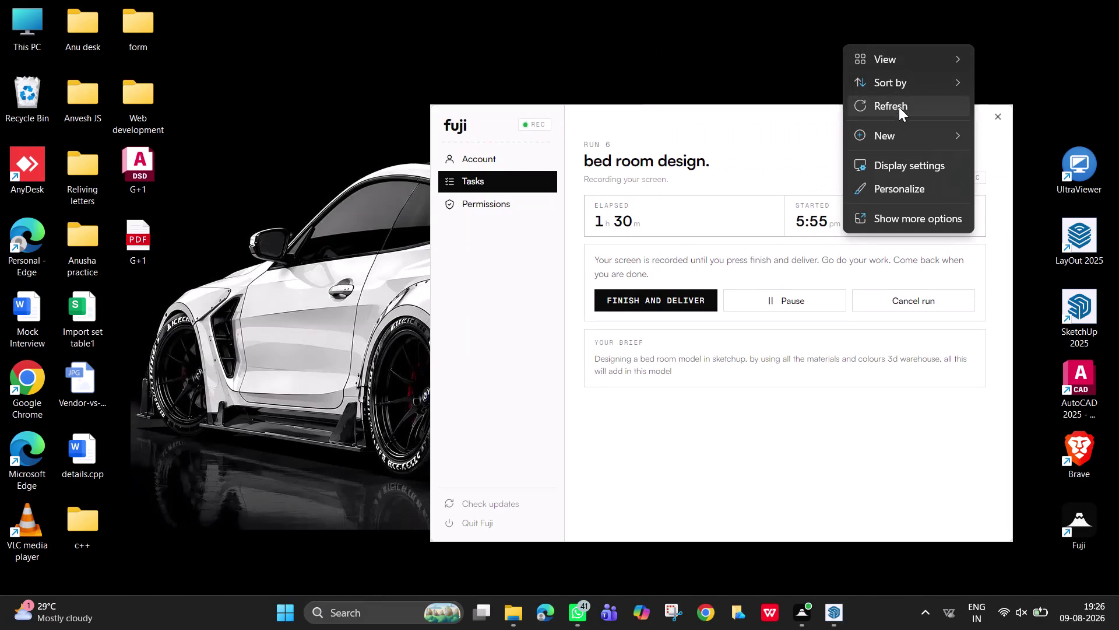
Refresh the desktop from its context menu.
click(899, 107)
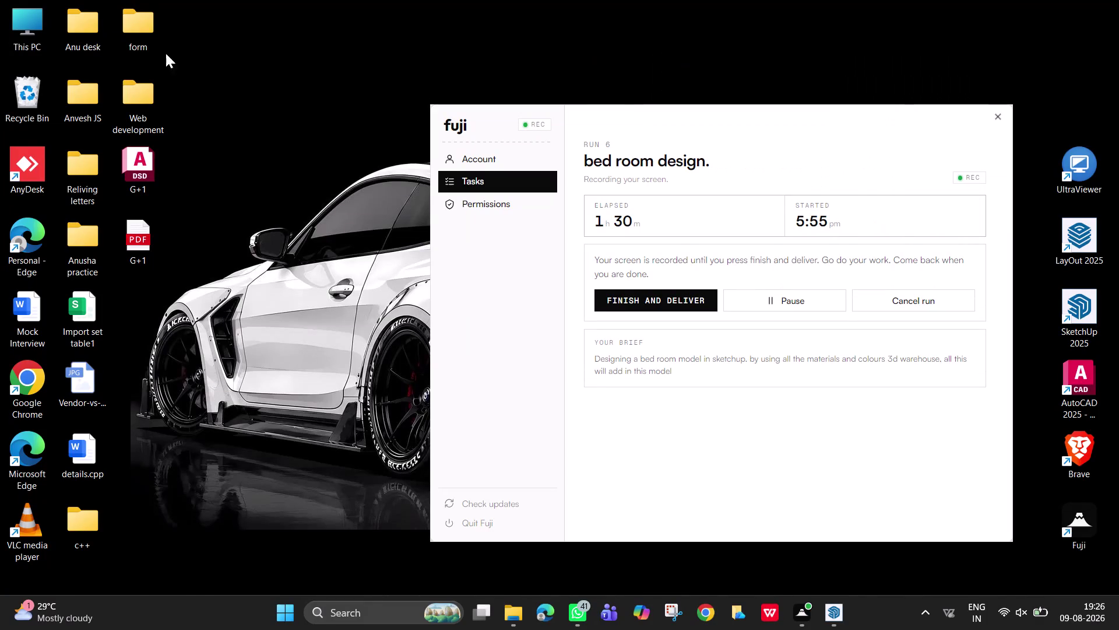
right_click(242, 57)
right_click(279, 113)
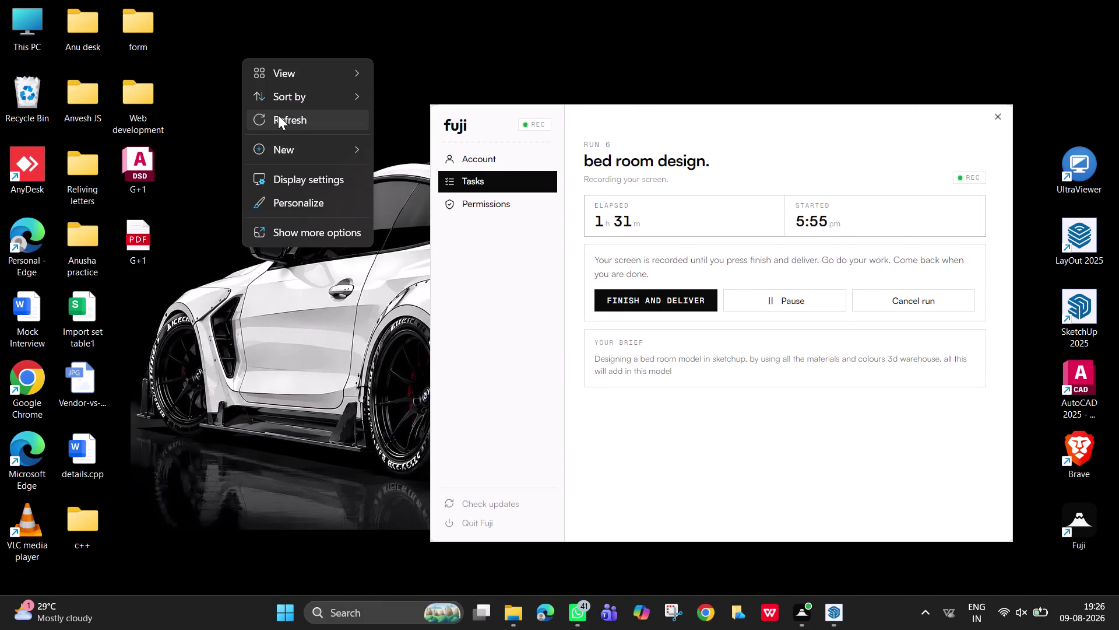
click(278, 115)
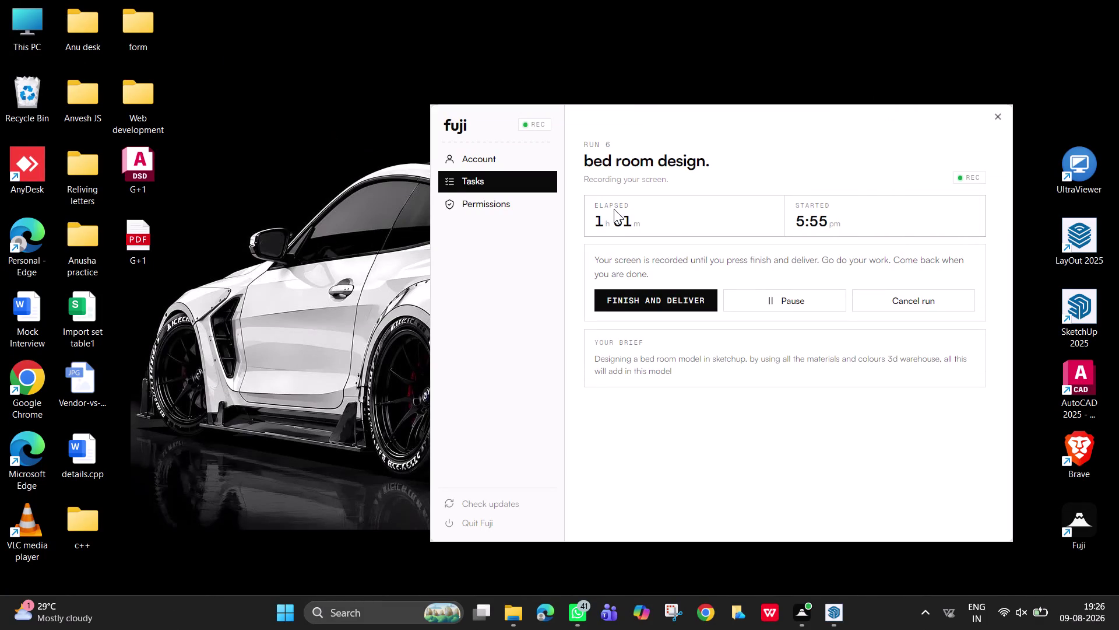
Browse from This PC through Downloads and Documents into the sketchup folder.
double_click(25, 37)
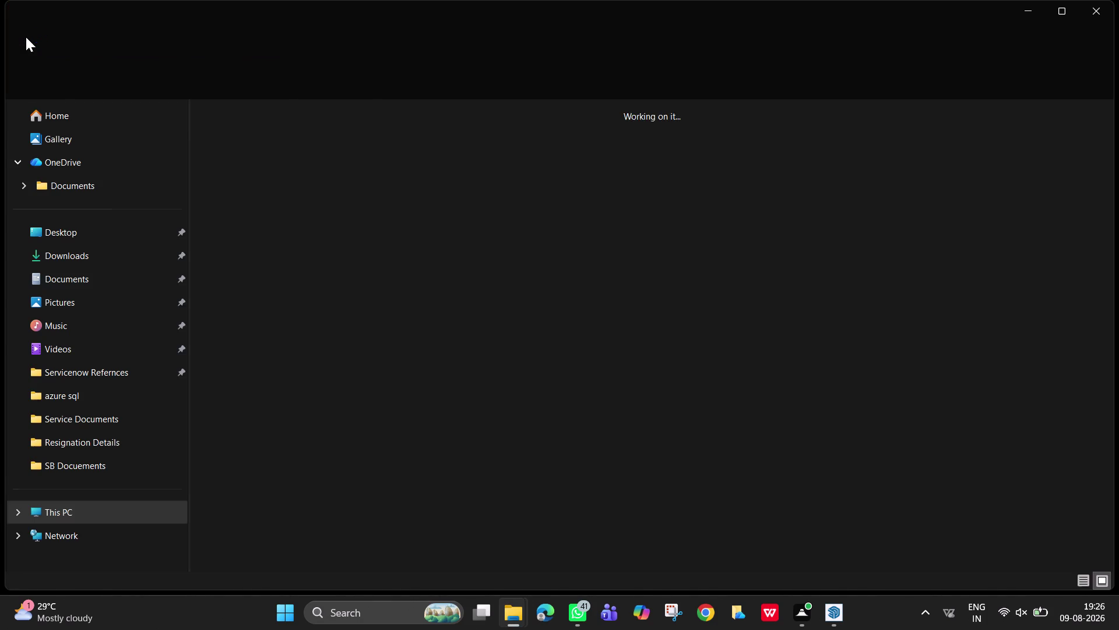
click(131, 256)
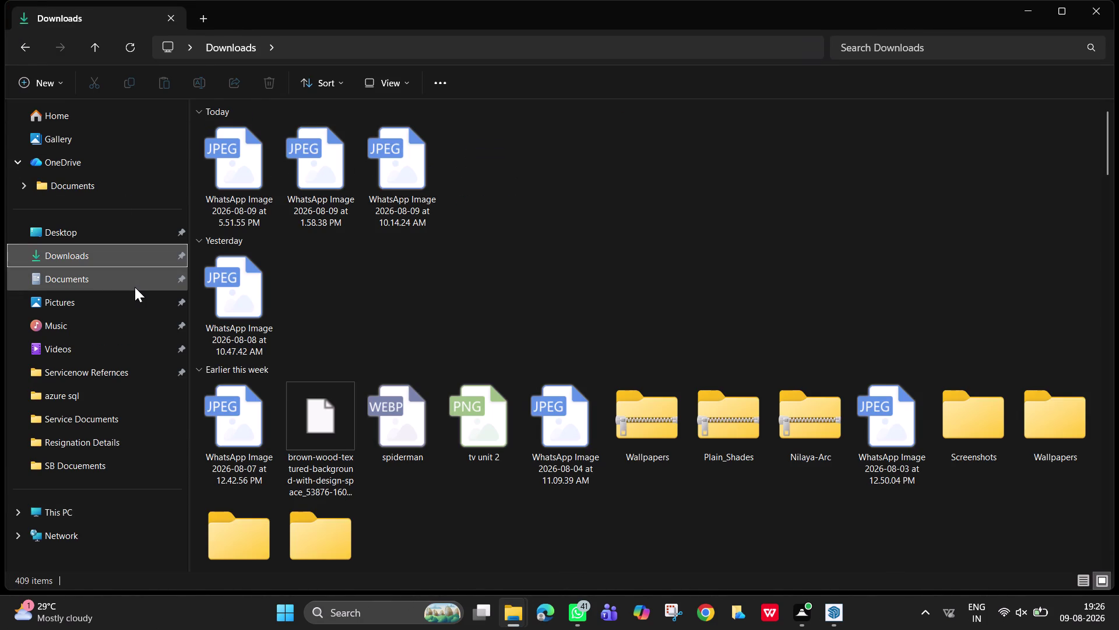
click(134, 286)
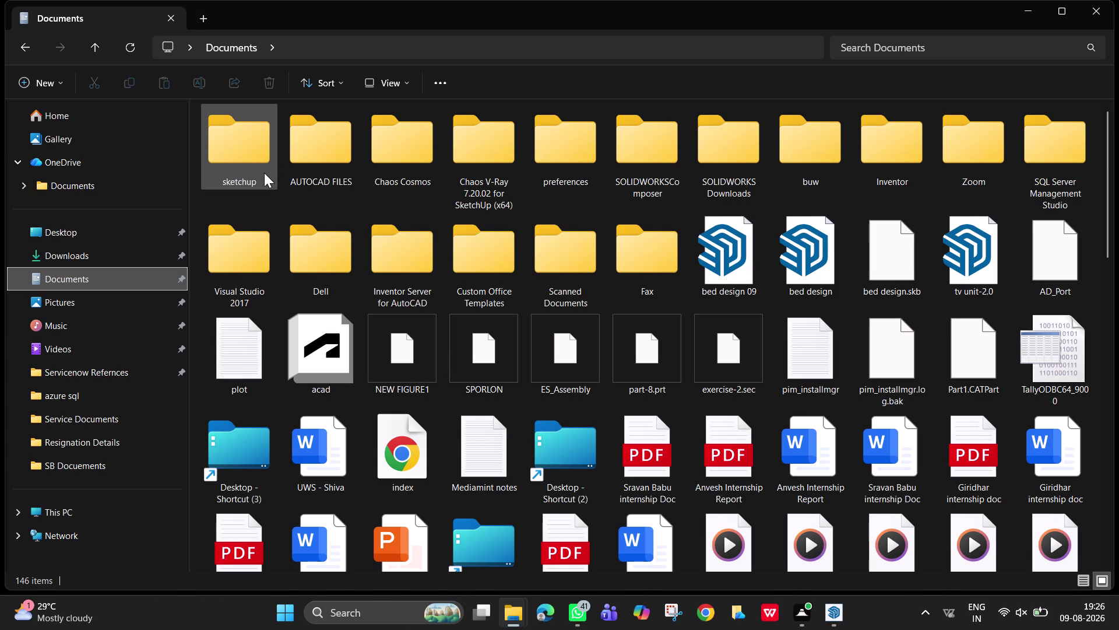
double_click(265, 173)
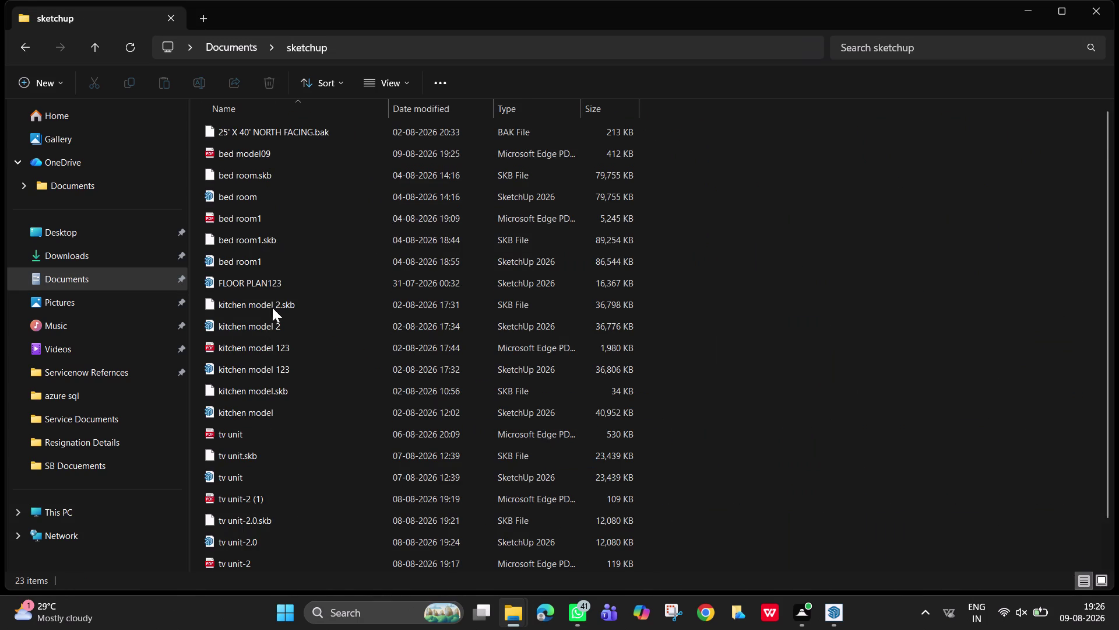
scroll(down, 3)
scroll(up, 3)
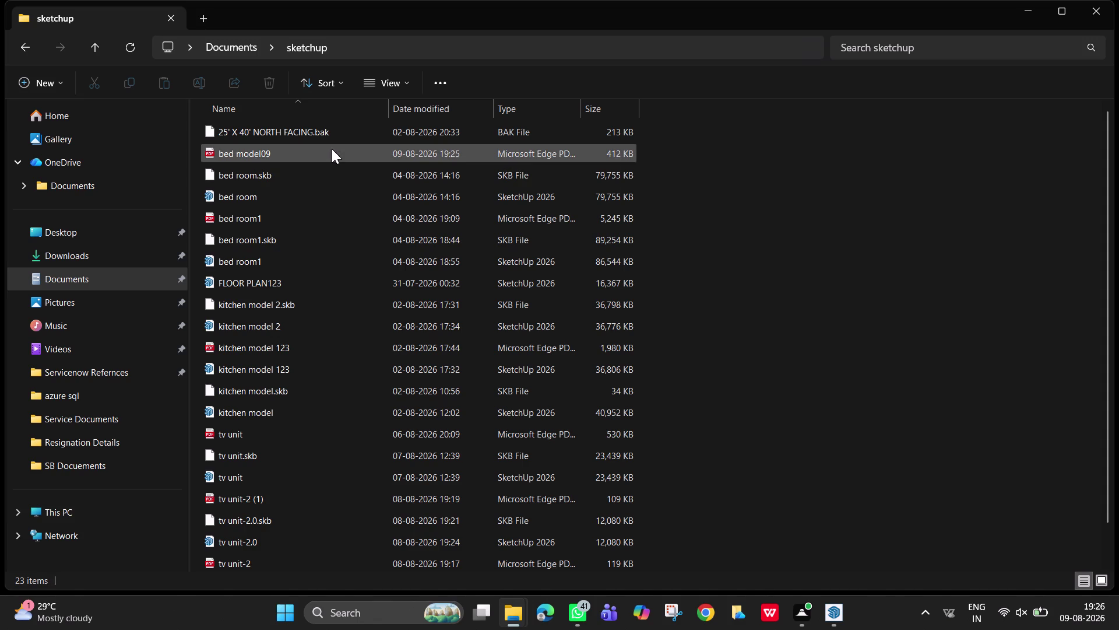
scroll(down, 3)
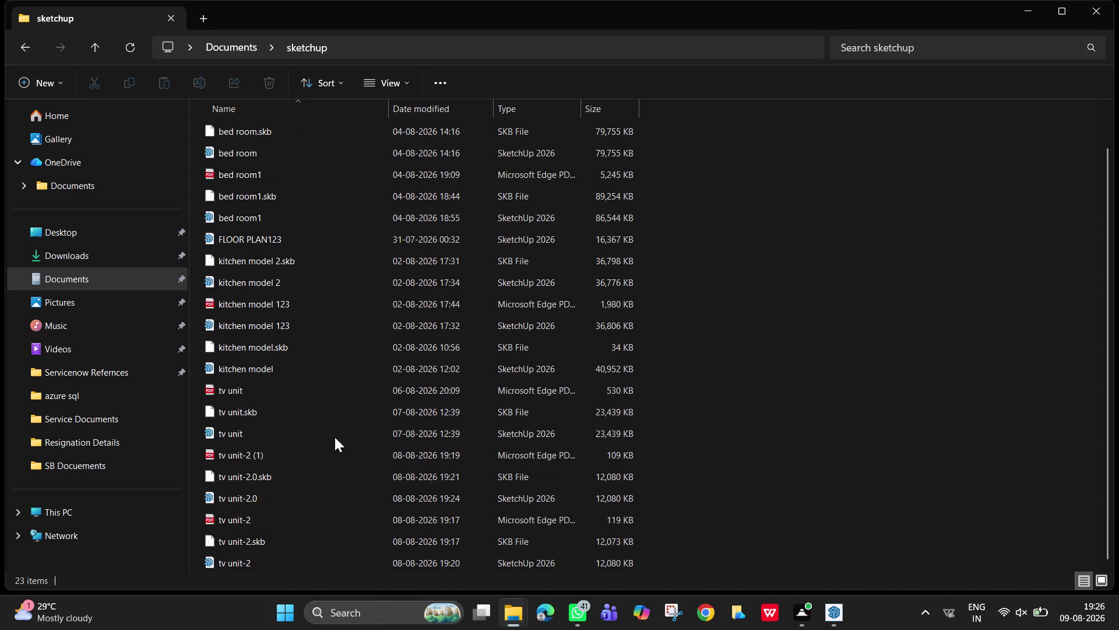
scroll(up, 3)
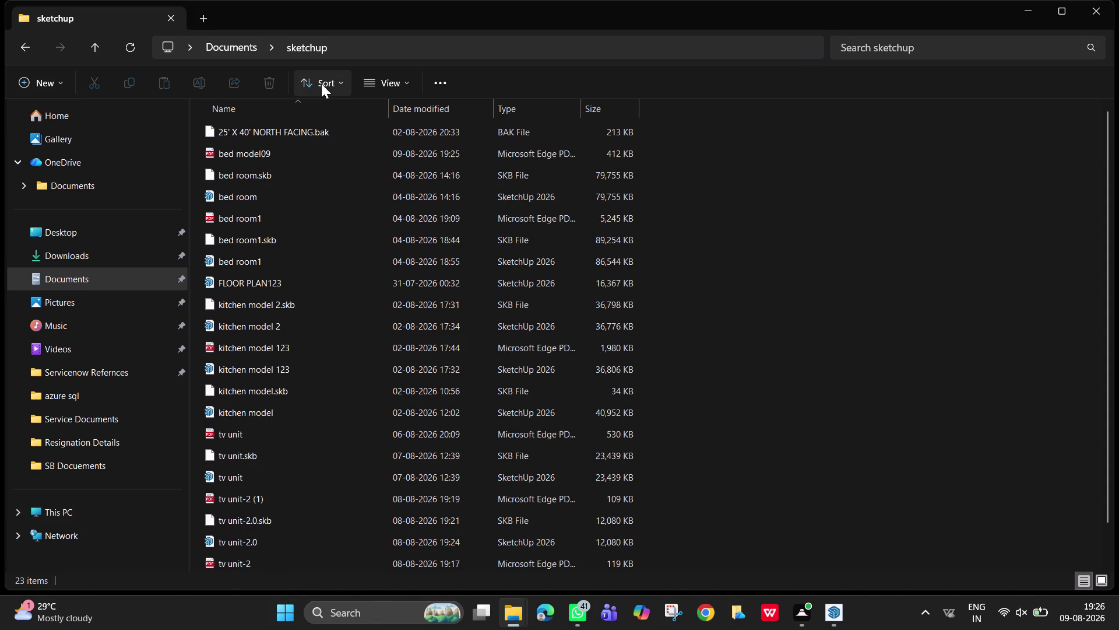
Sort the sketchup folder by date modified, then go back to Documents.
click(321, 83)
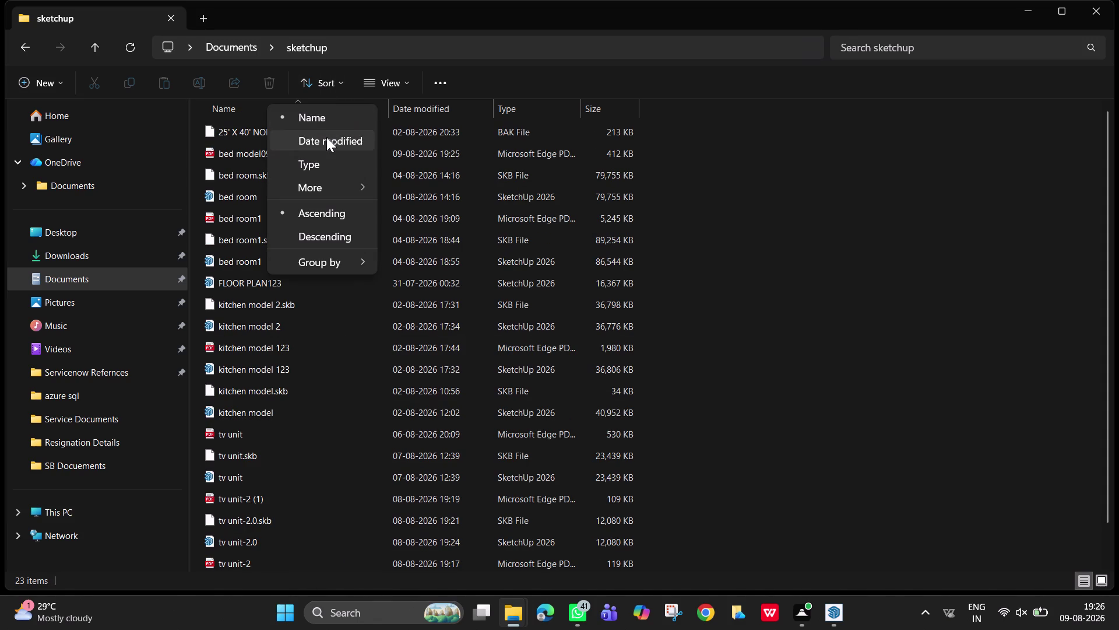
click(327, 137)
scroll(up, 3)
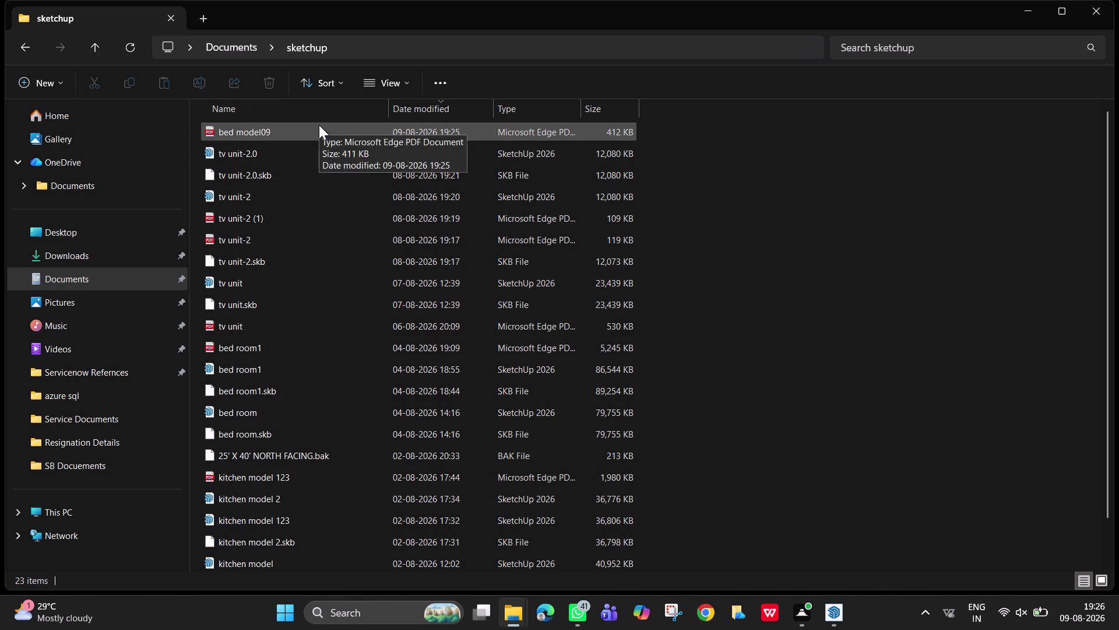
click(32, 44)
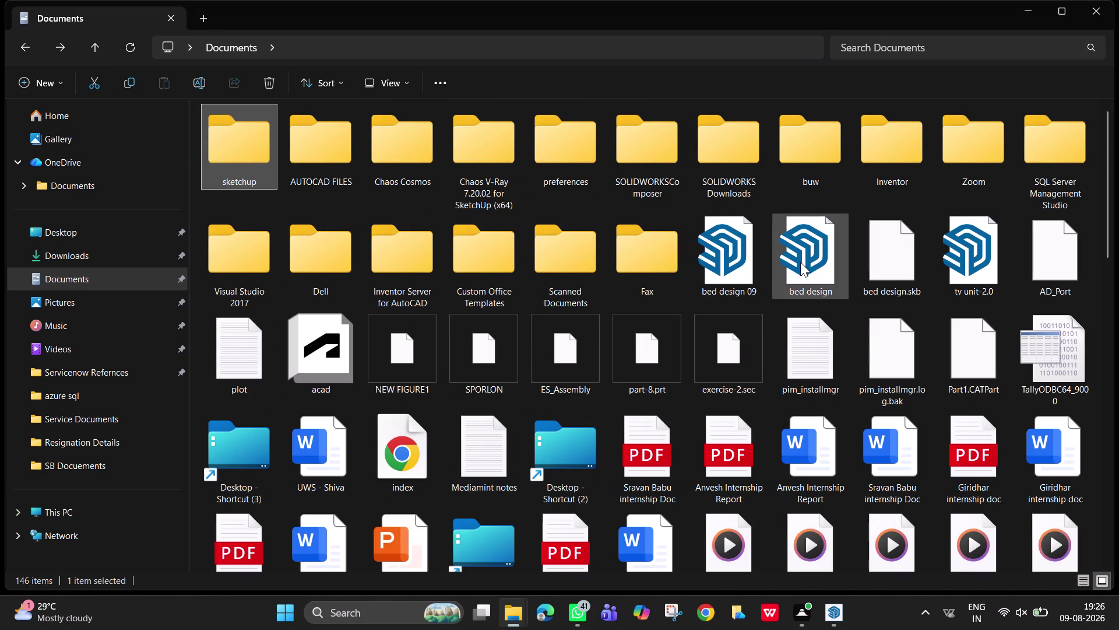
Select bed design 09 and bed design in the Documents folder.
click(754, 261)
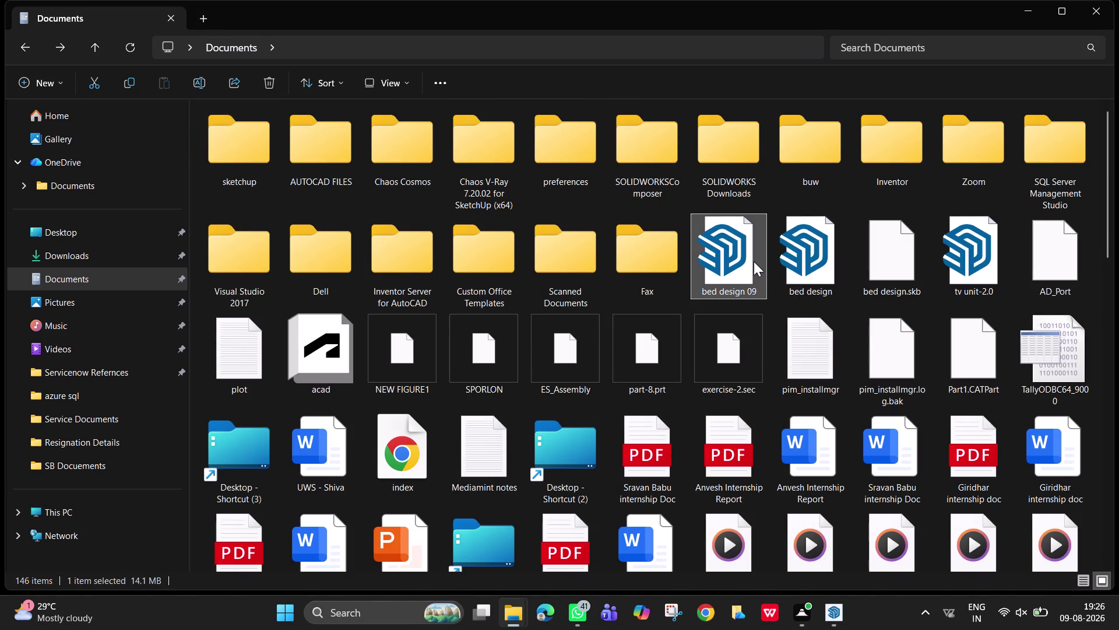
click(809, 268)
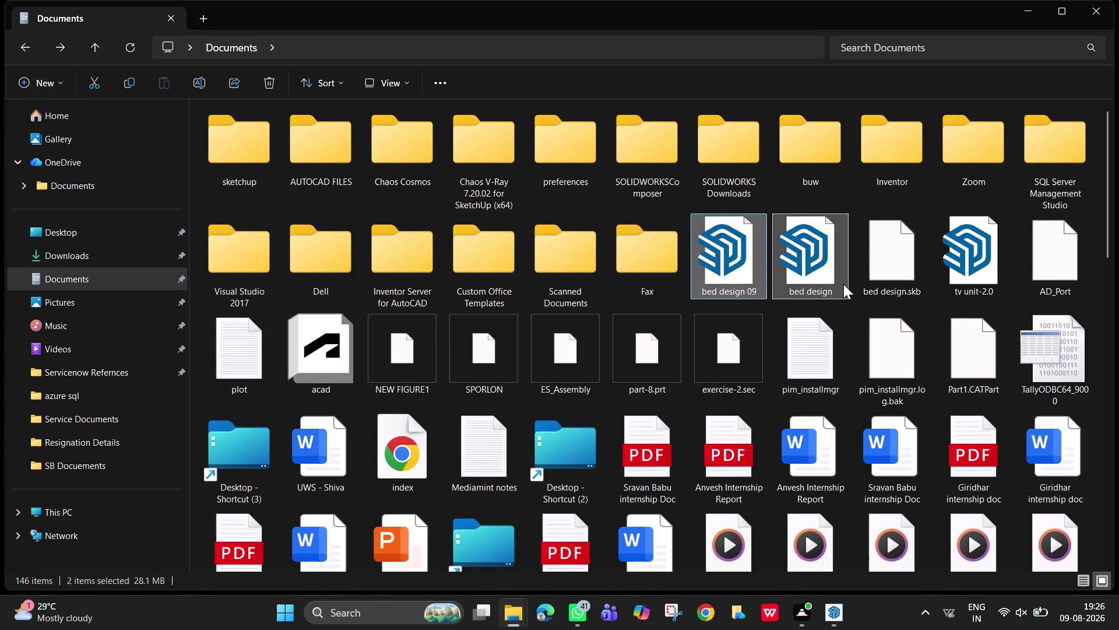
right_click(803, 256)
click(875, 268)
click(891, 271)
click(786, 22)
double_click(796, 15)
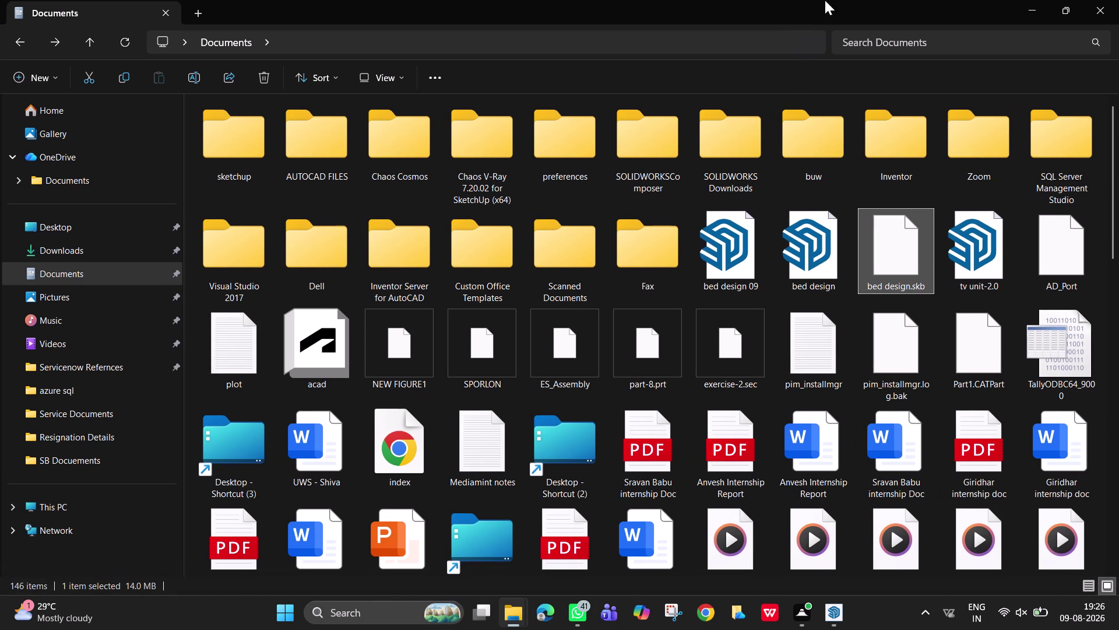
Select bed design.skb, bed design 09 and bed design together.
click(821, 233)
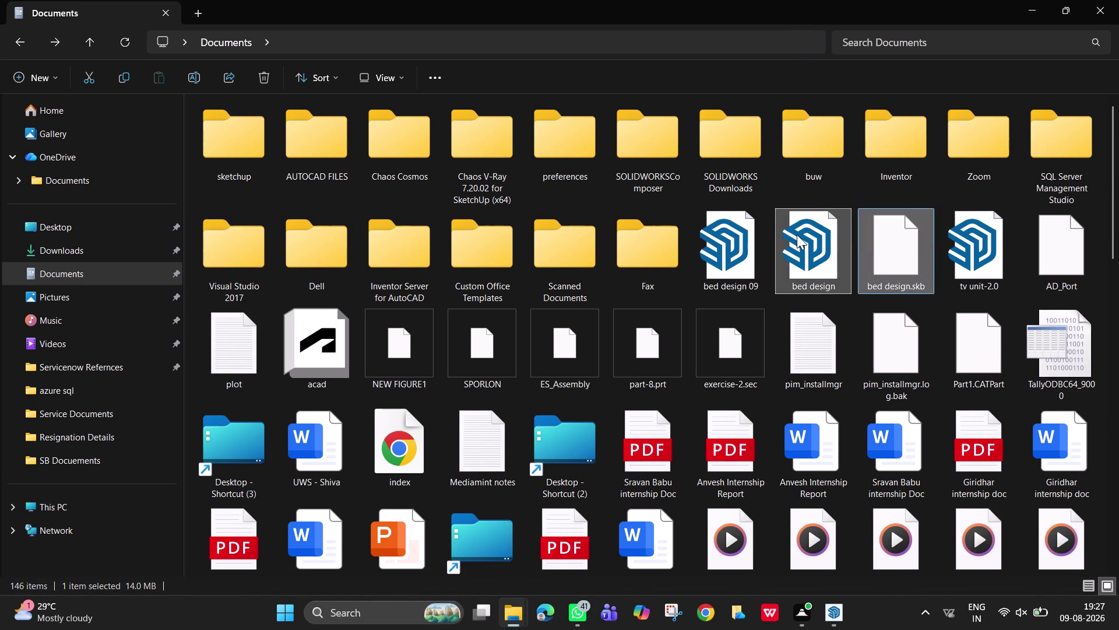
key(Escape)
click(775, 23)
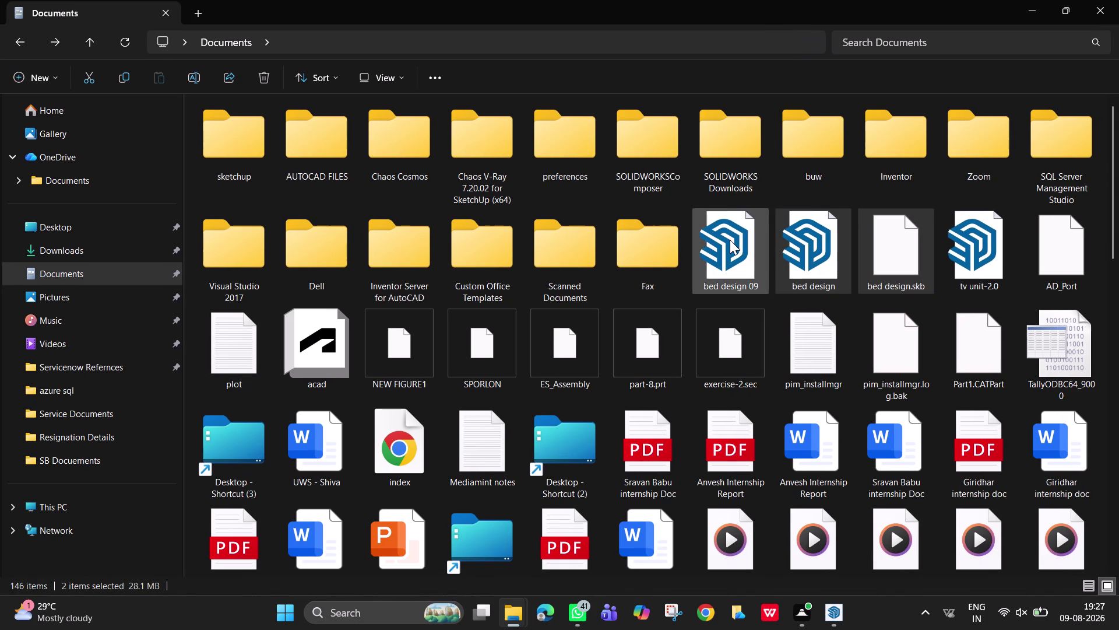
click(729, 240)
click(823, 252)
click(880, 255)
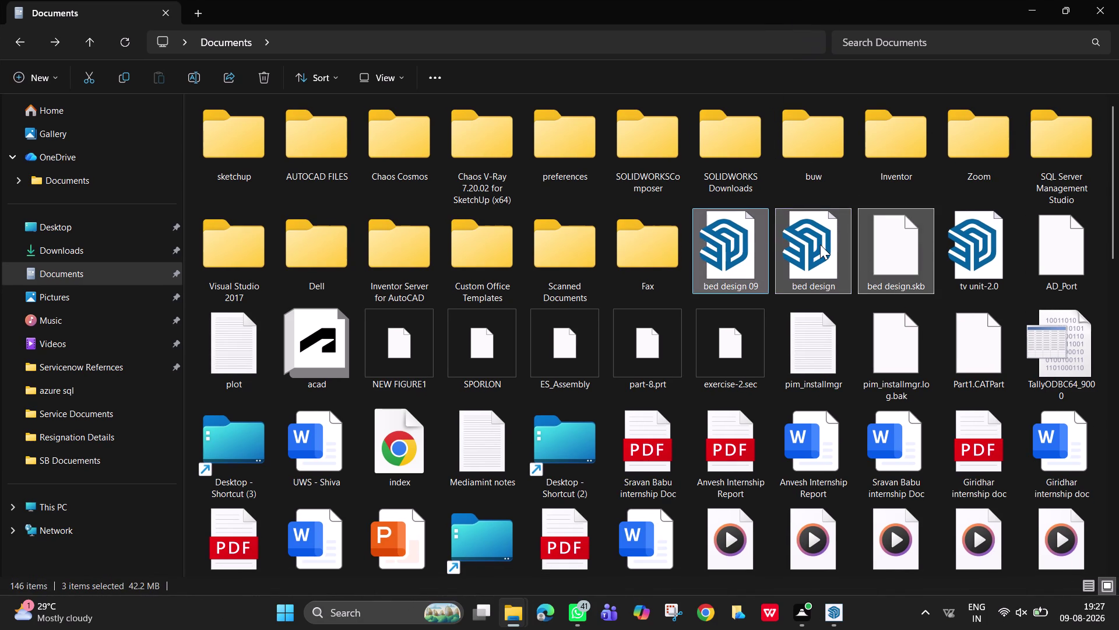
Copy the three bed files into the sketchup folder, skipping the in-use bed design 09.
right_click(820, 244)
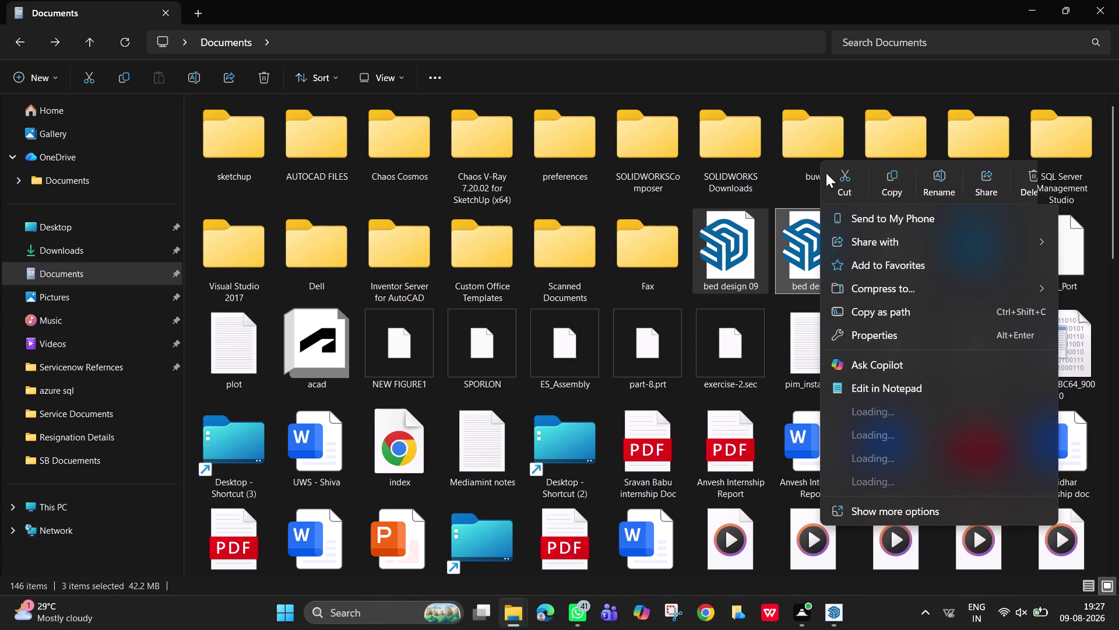
click(837, 179)
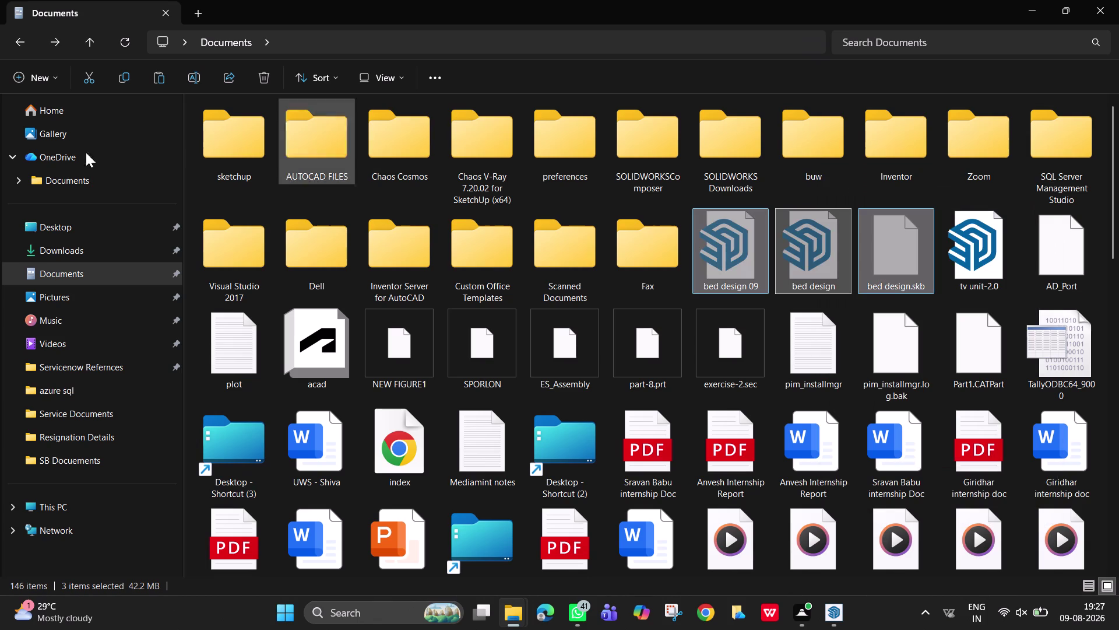
double_click(239, 156)
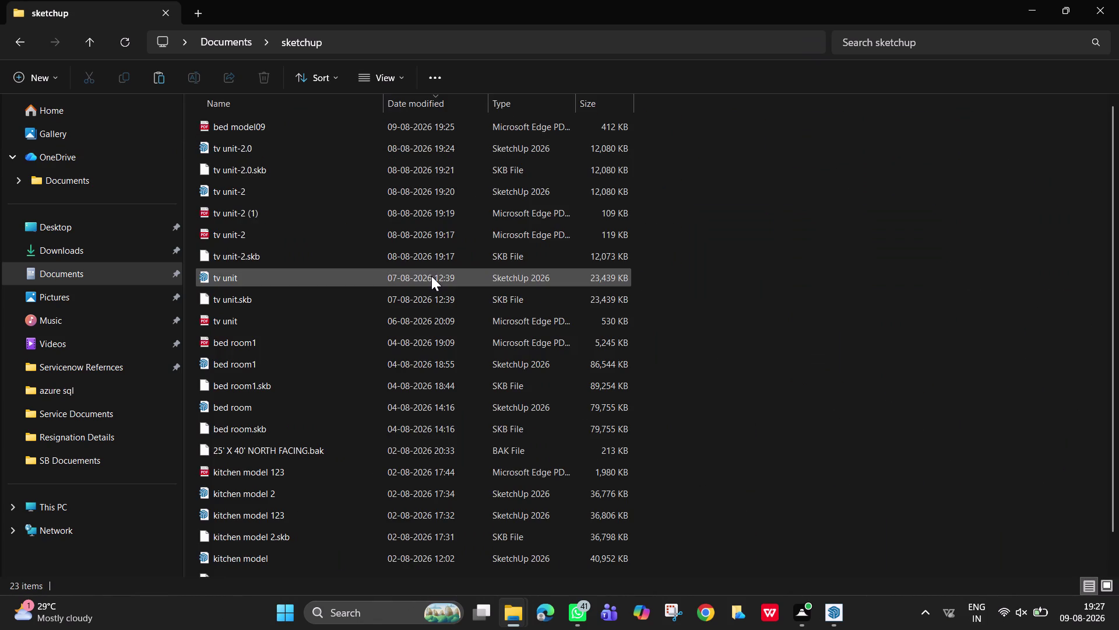
key(ctrl+v)
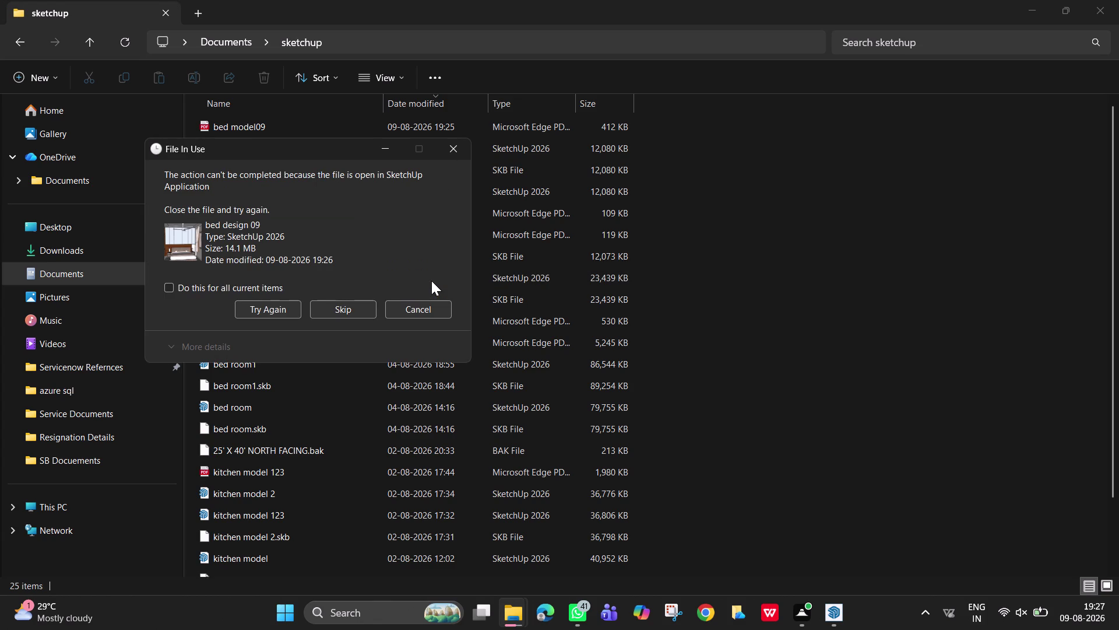
click(361, 309)
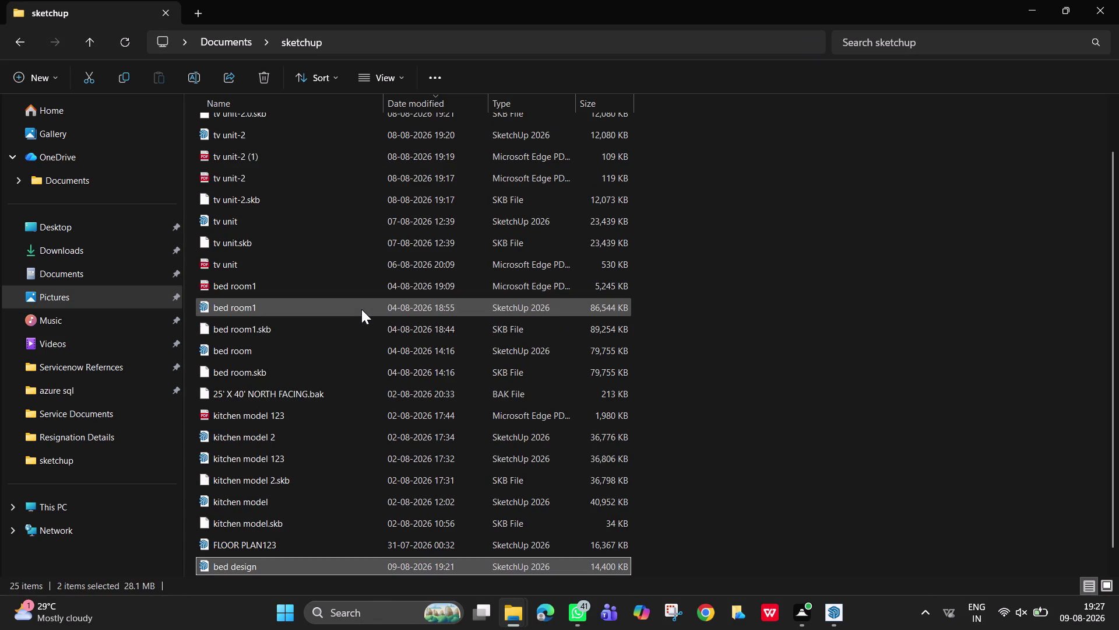
key(Escape)
Sort the sketchup folder's files ascending, oldest first, and scroll the list.
click(883, 270)
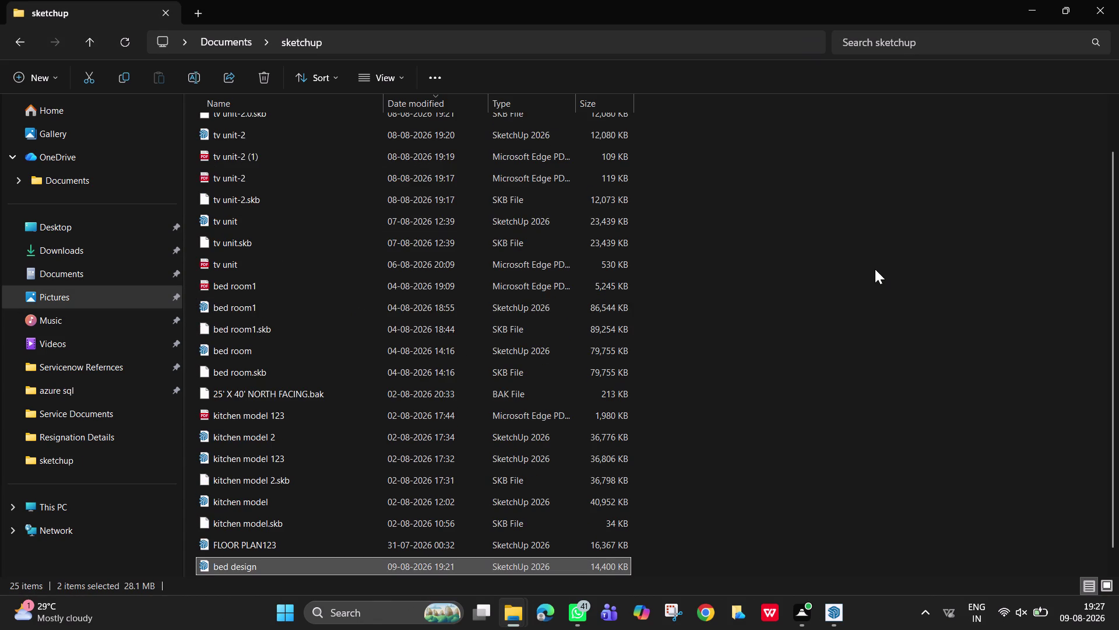
click(323, 83)
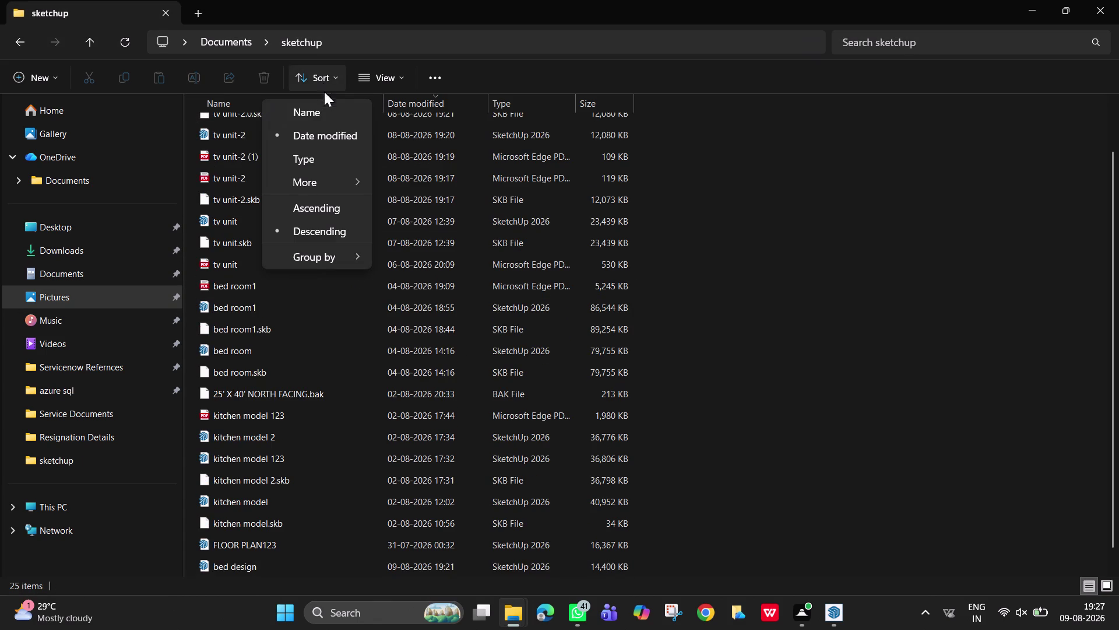
click(330, 135)
scroll(up, 3)
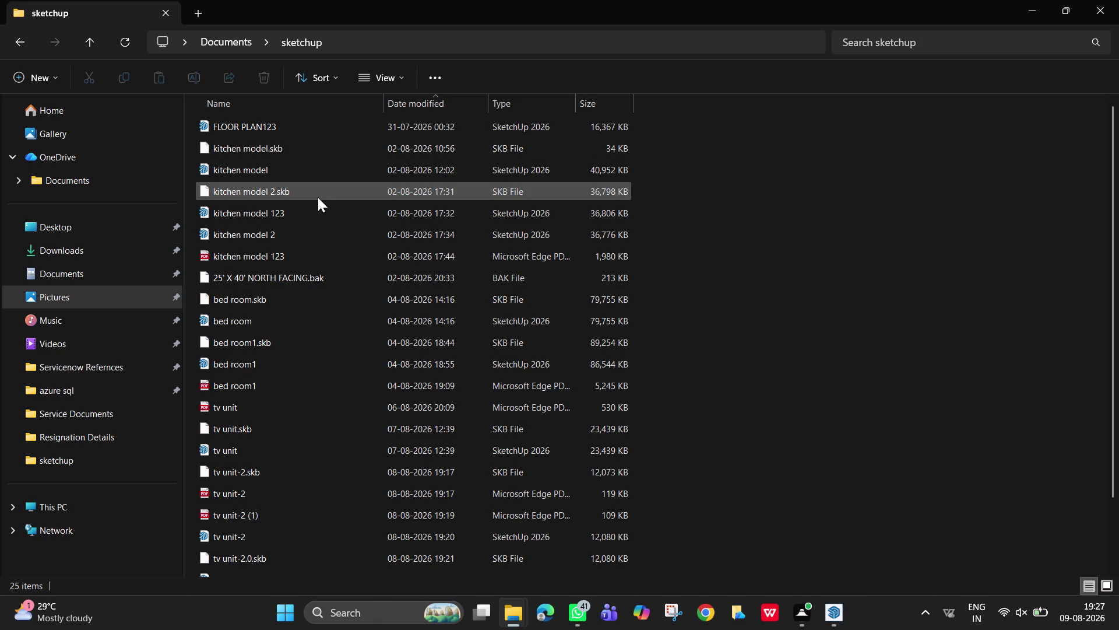
scroll(up, 3)
scroll(down, 3)
scroll(down, 3)
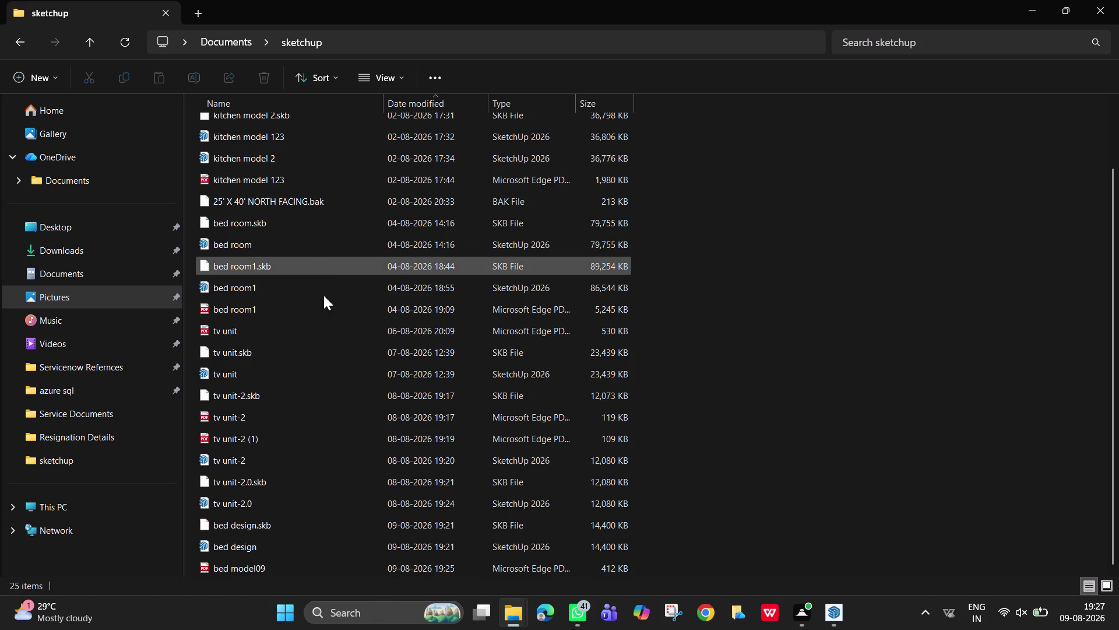
scroll(down, 3)
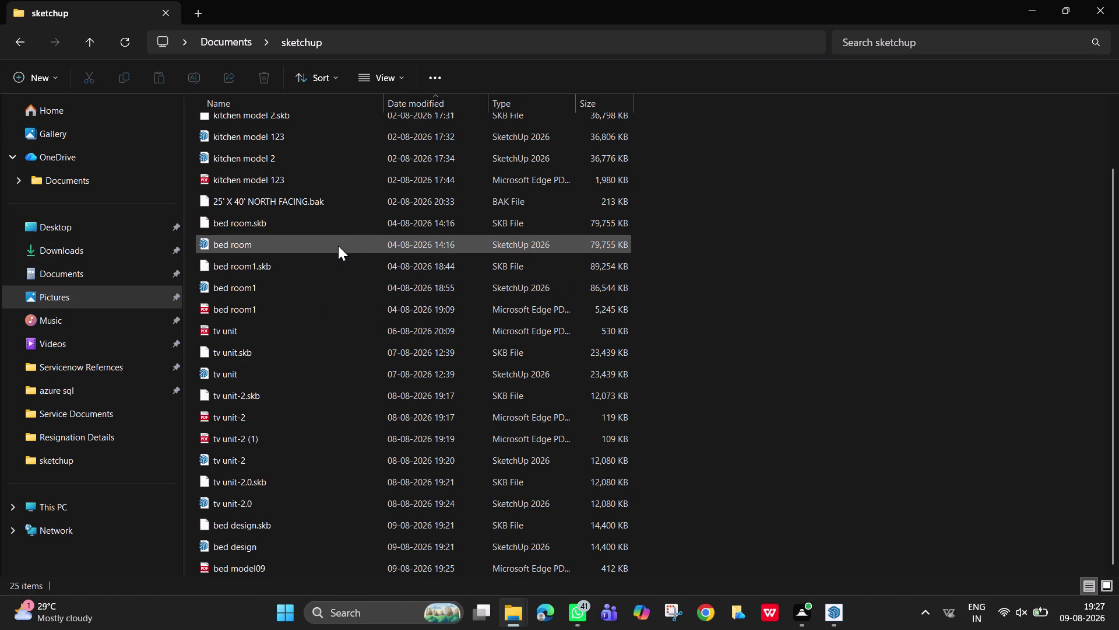
Scroll to the end of the 25 items and open bed design.
scroll(up, 3)
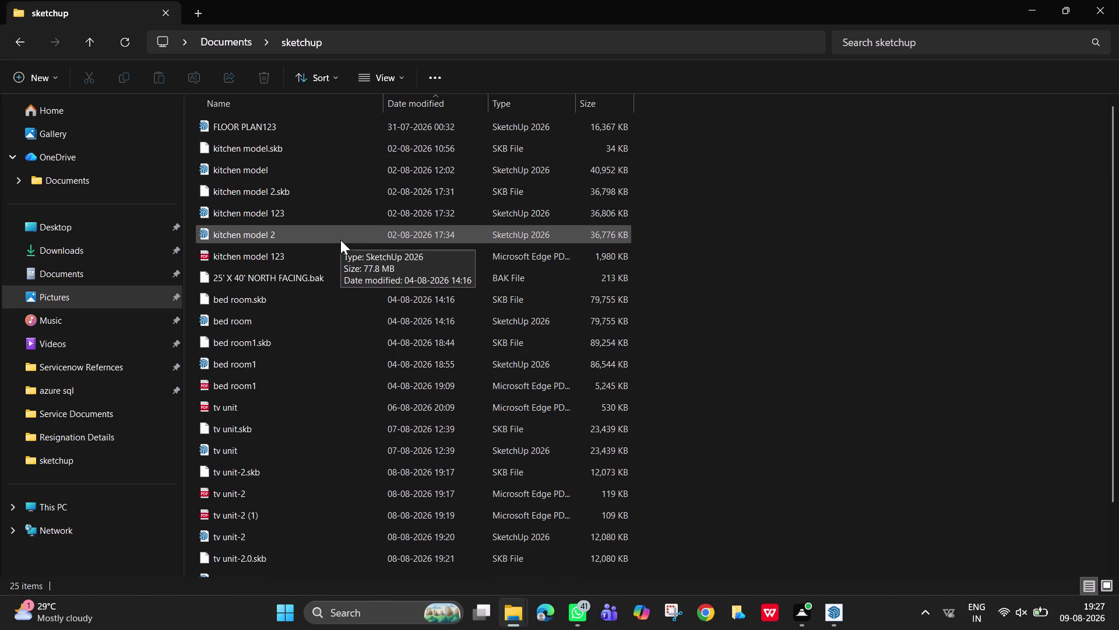
scroll(up, 3)
scroll(down, 3)
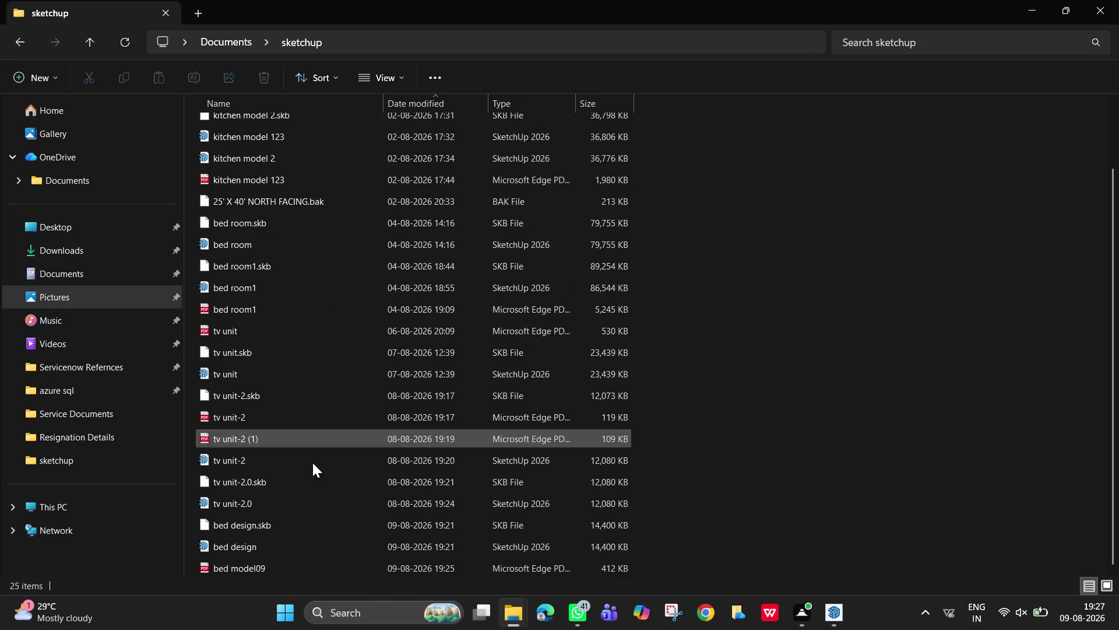
scroll(down, 3)
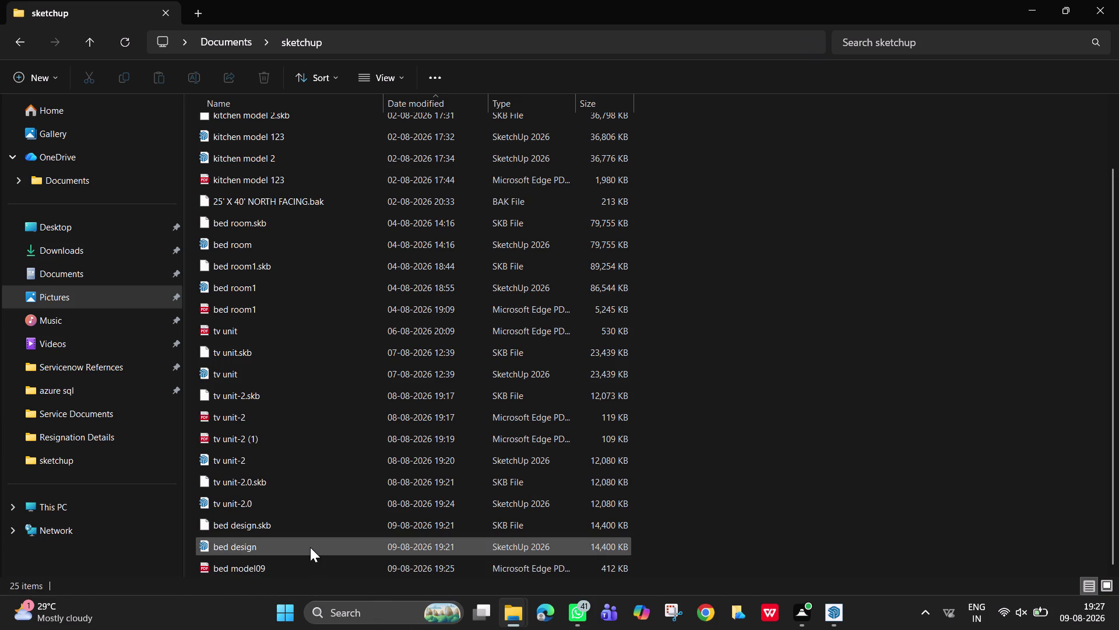
double_click(310, 547)
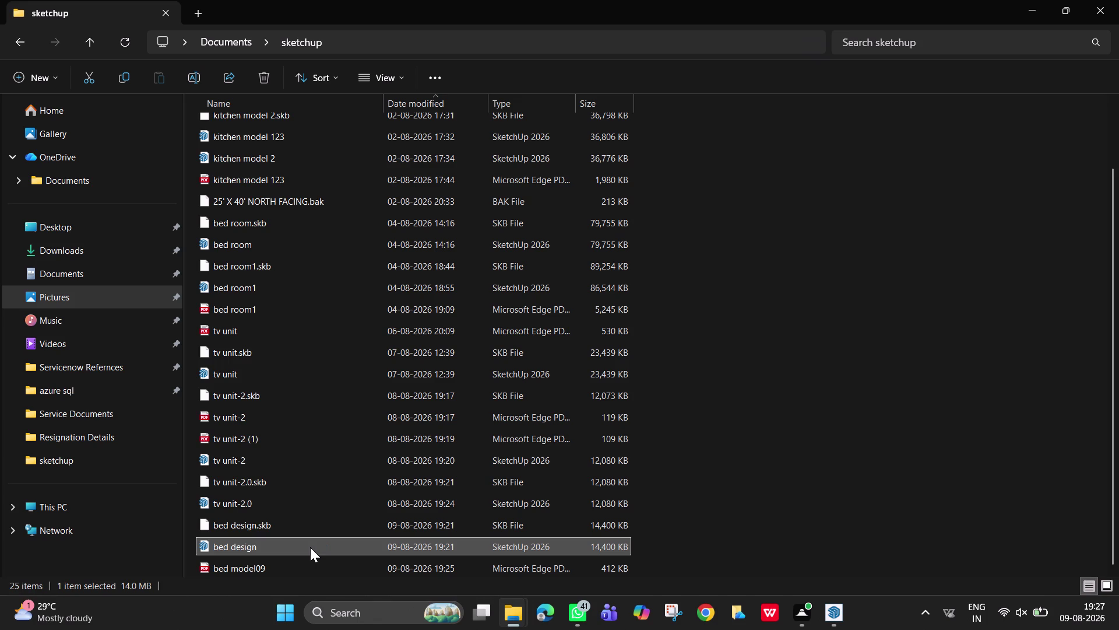
Launch bed design, dismiss the SketchUp welcome window, and preview the running SketchUp windows.
double_click(310, 547)
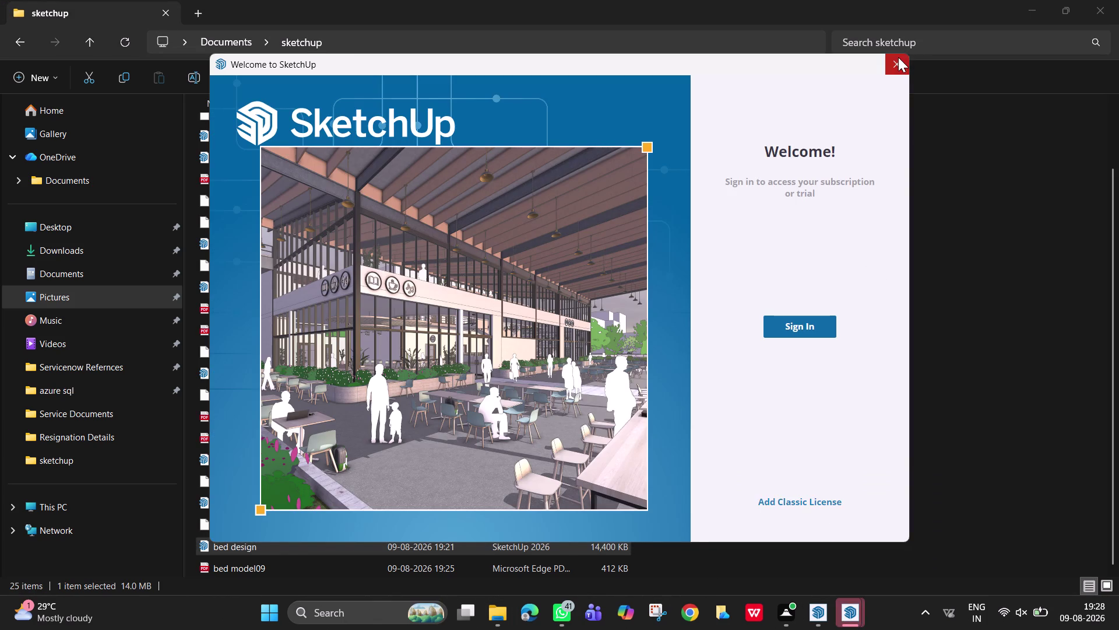
click(899, 57)
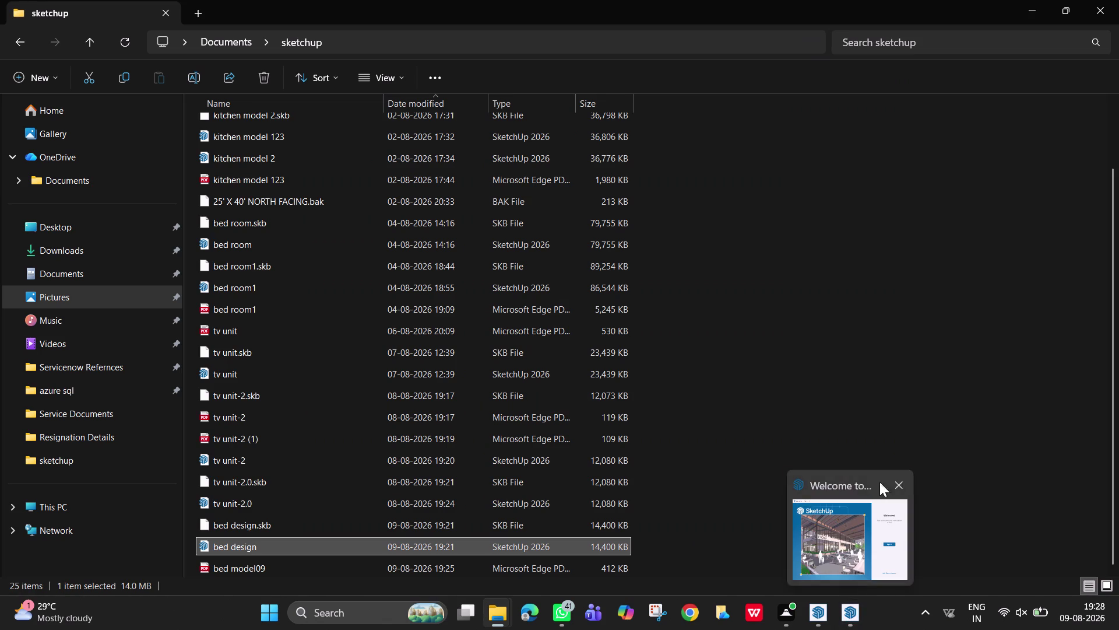
click(898, 482)
Bring the bedroom model forward and start File > Open, browsing toward Documents.
click(831, 606)
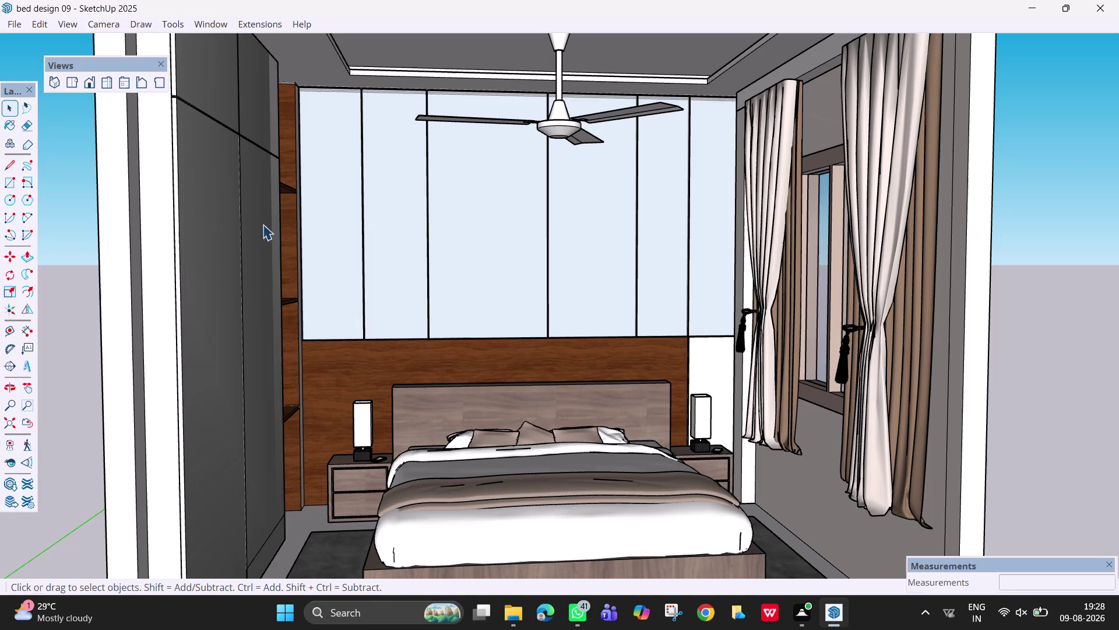
click(15, 21)
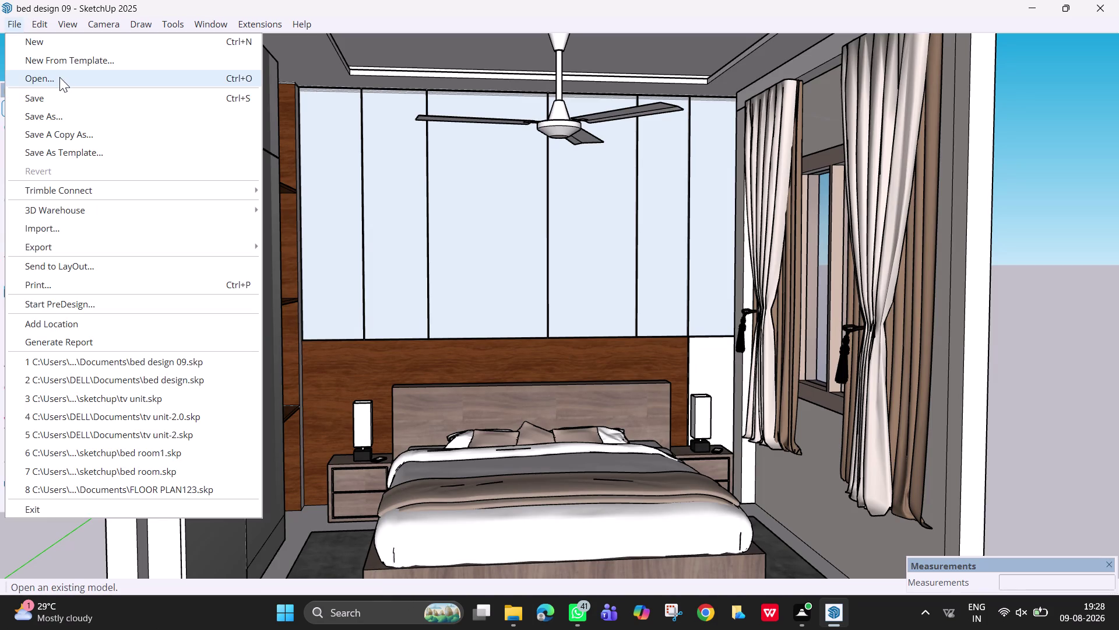
click(63, 79)
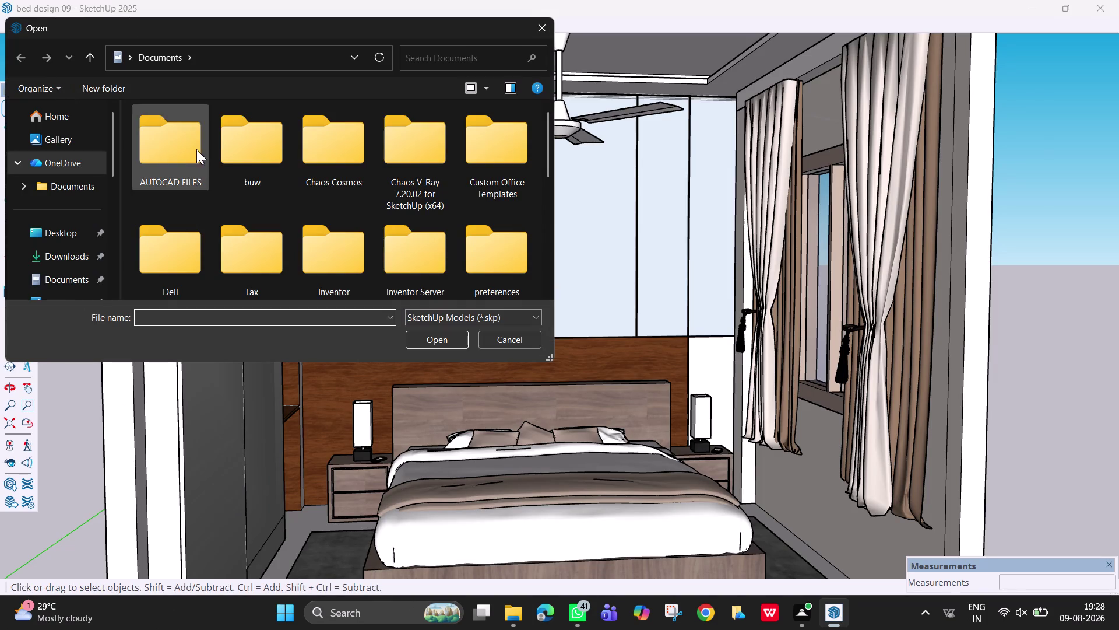
scroll(down, 3)
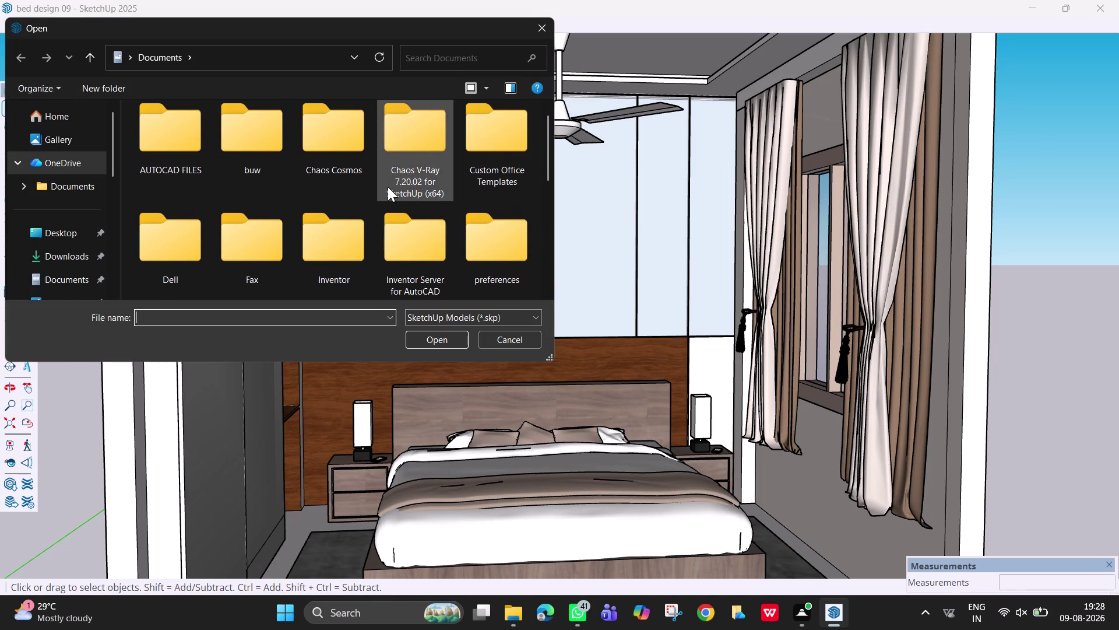
click(65, 275)
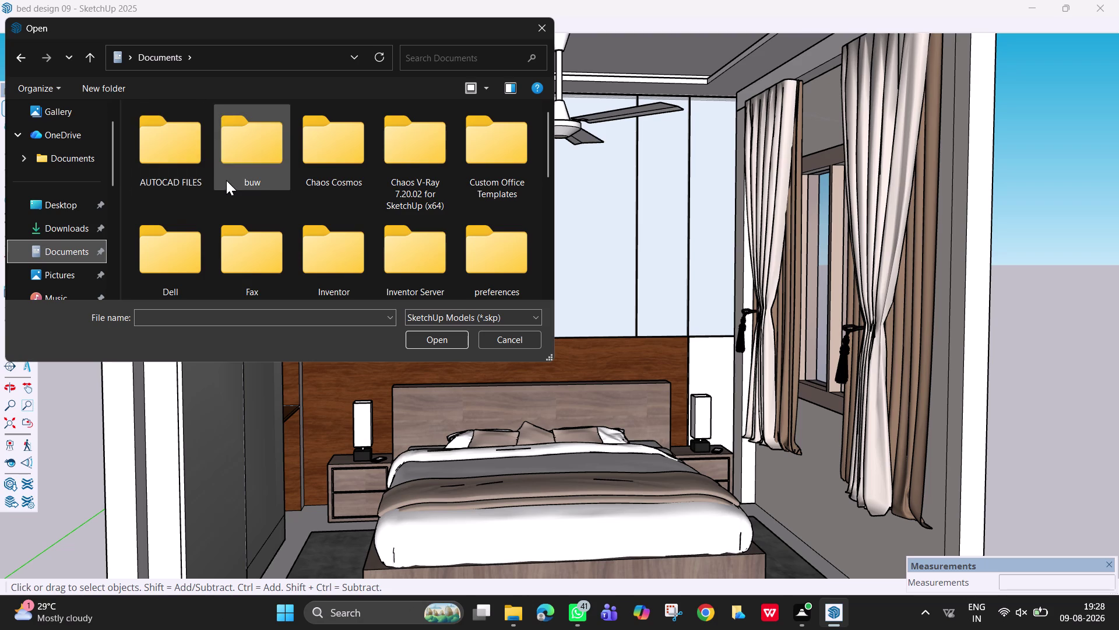
scroll(down, 3)
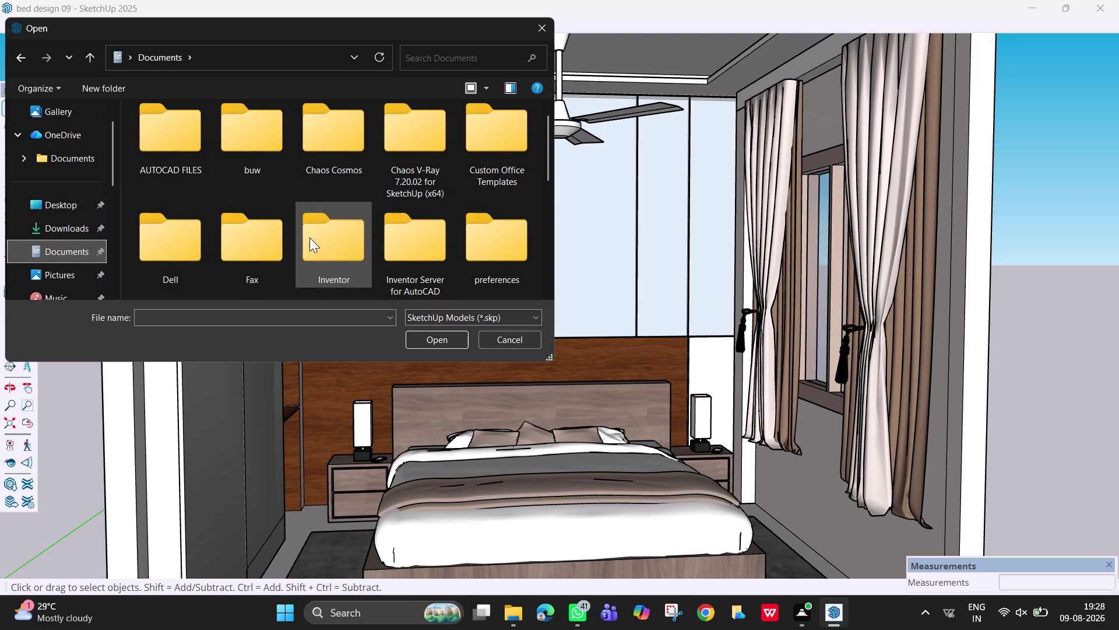
scroll(down, 3)
Open 'bed design' from the Documents\sketchup folder.
double_click(245, 250)
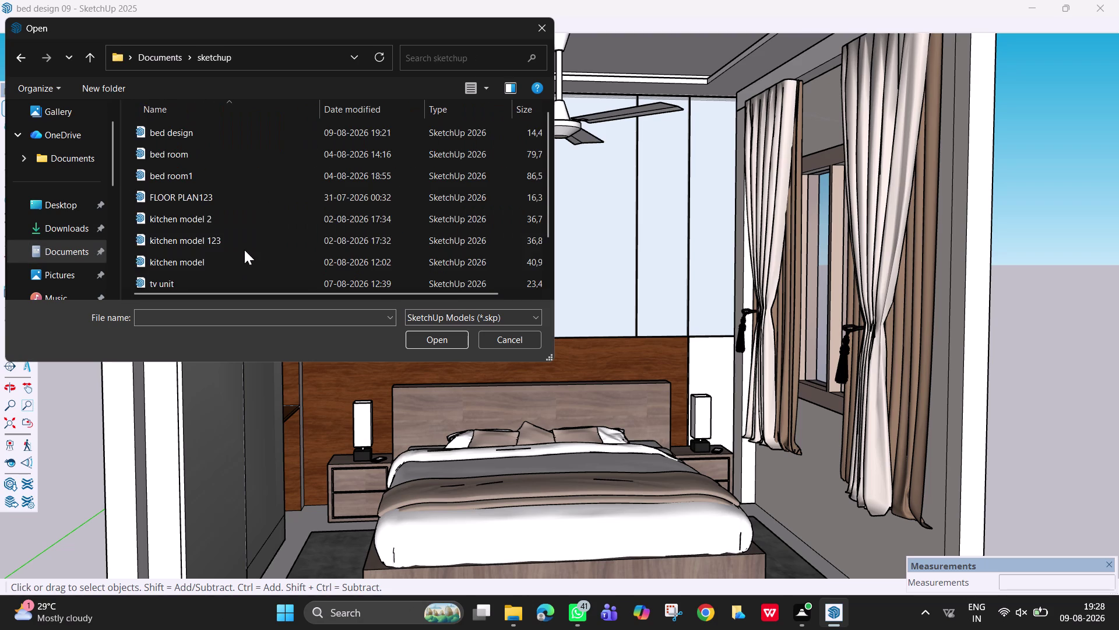
scroll(down, 3)
scroll(down, 3)
scroll(up, 3)
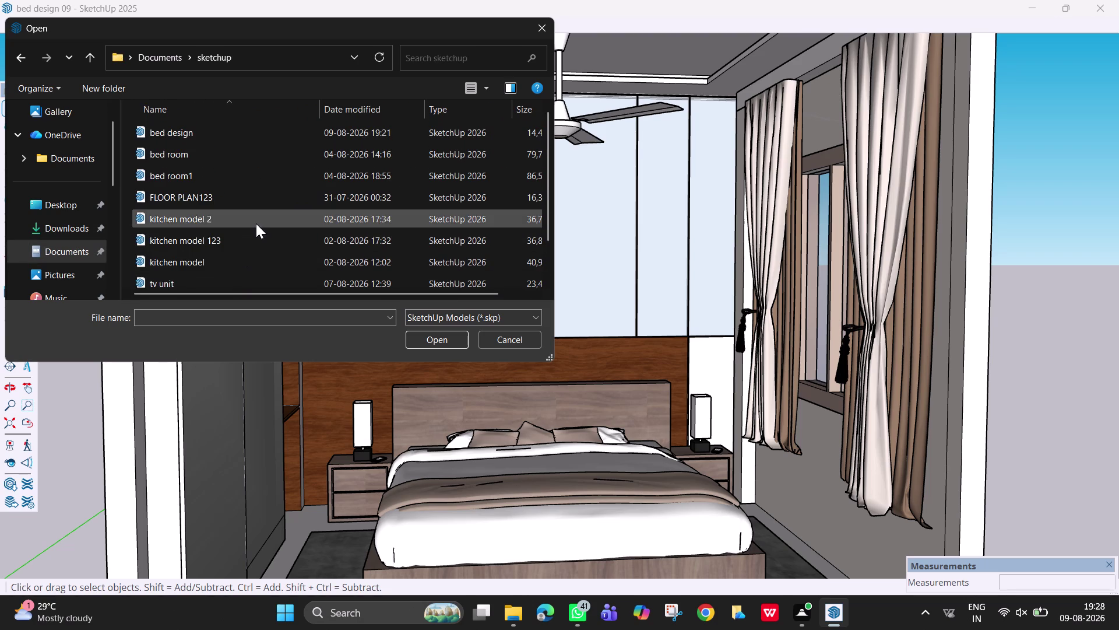
scroll(up, 3)
click(282, 127)
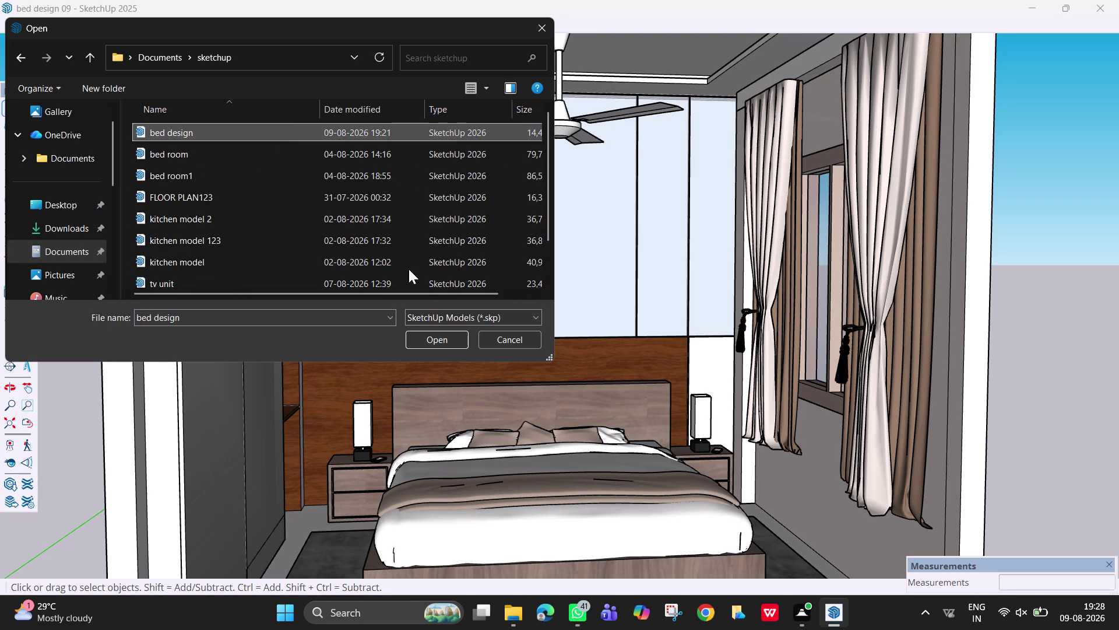
click(437, 338)
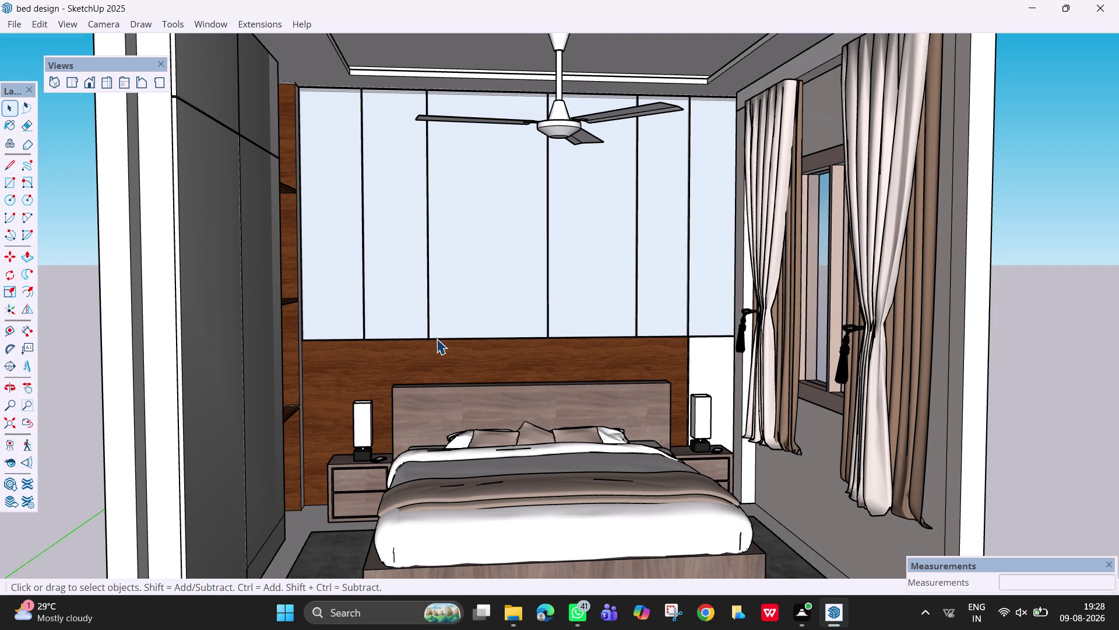
Zoom and orbit to see the whole room and face the bed.
scroll(down, 3)
middle_drag(520, 384, 865, 382)
middle_drag(872, 382, 979, 363)
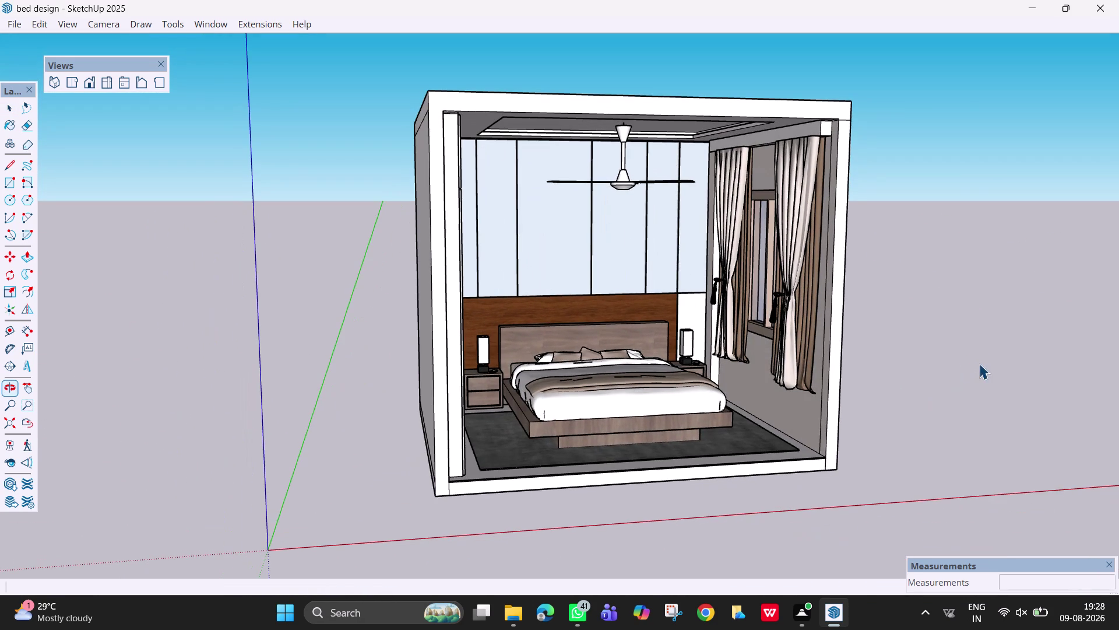
scroll(up, 3)
middle_drag(704, 365, 647, 364)
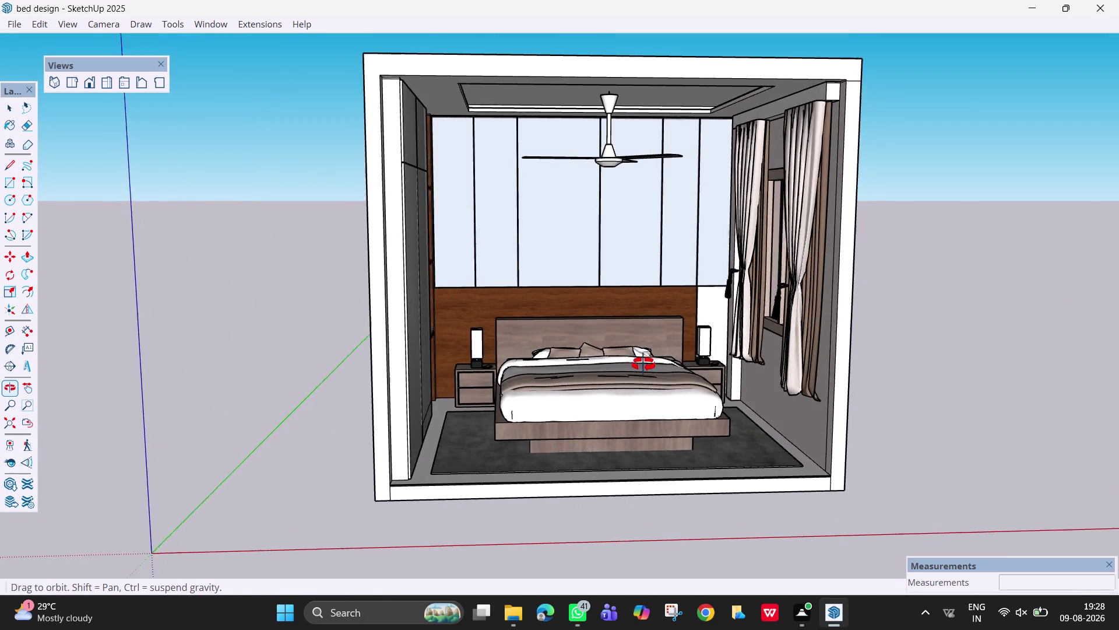
middle_drag(648, 364, 636, 365)
middle_drag(669, 356, 647, 355)
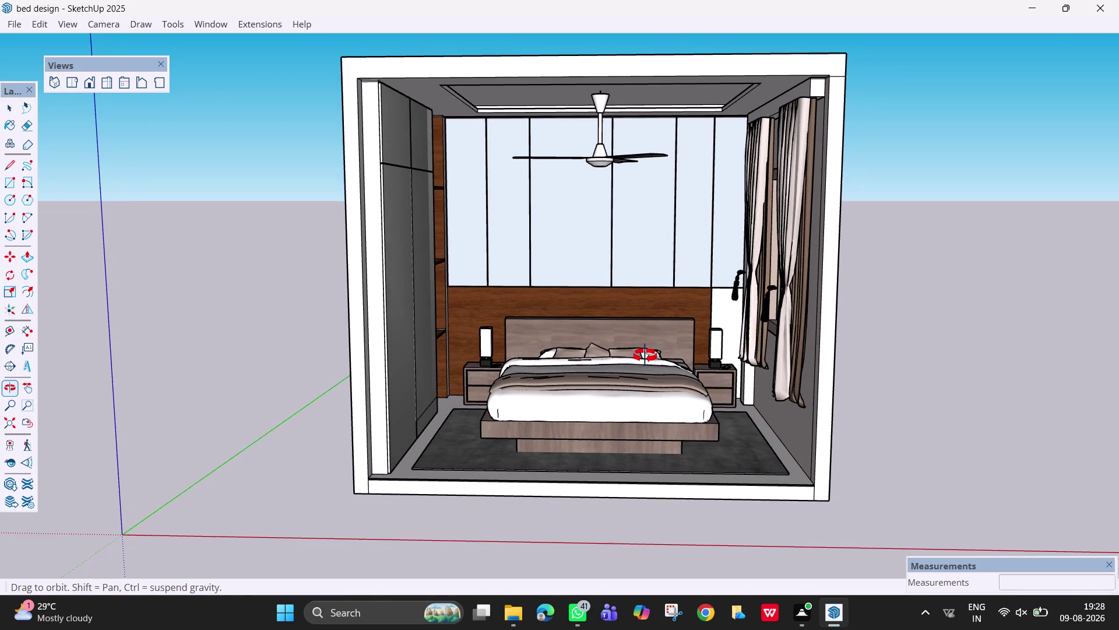
middle_drag(646, 355, 645, 356)
Orbit through side and front views, choose the Select tool, and return to File Explorer.
scroll(up, 3)
middle_drag(665, 365, 709, 415)
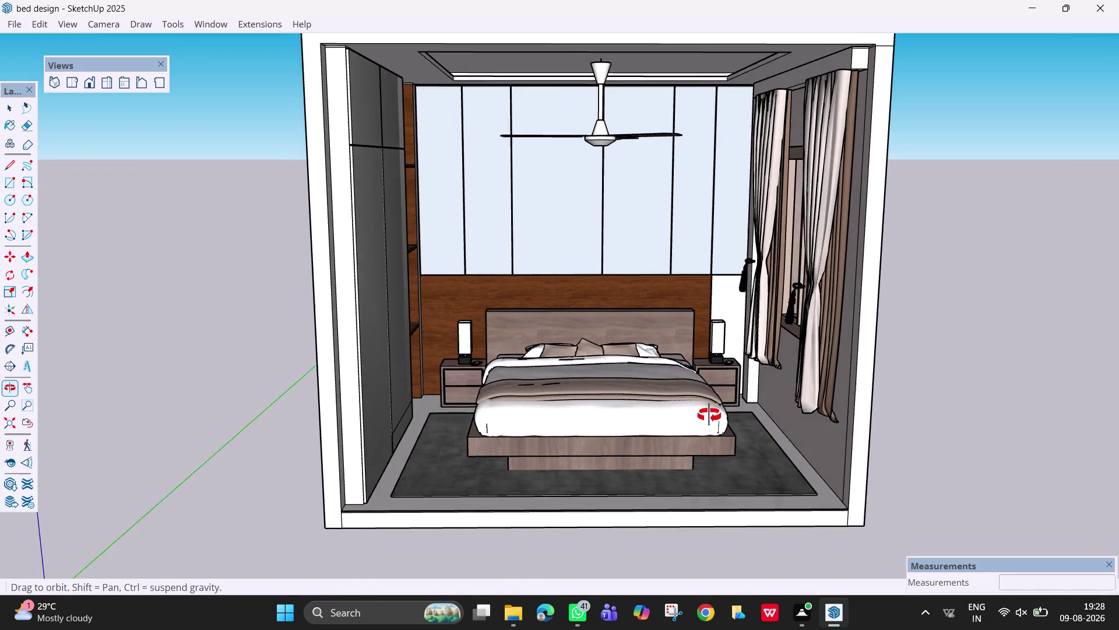
middle_drag(709, 415, 536, 347)
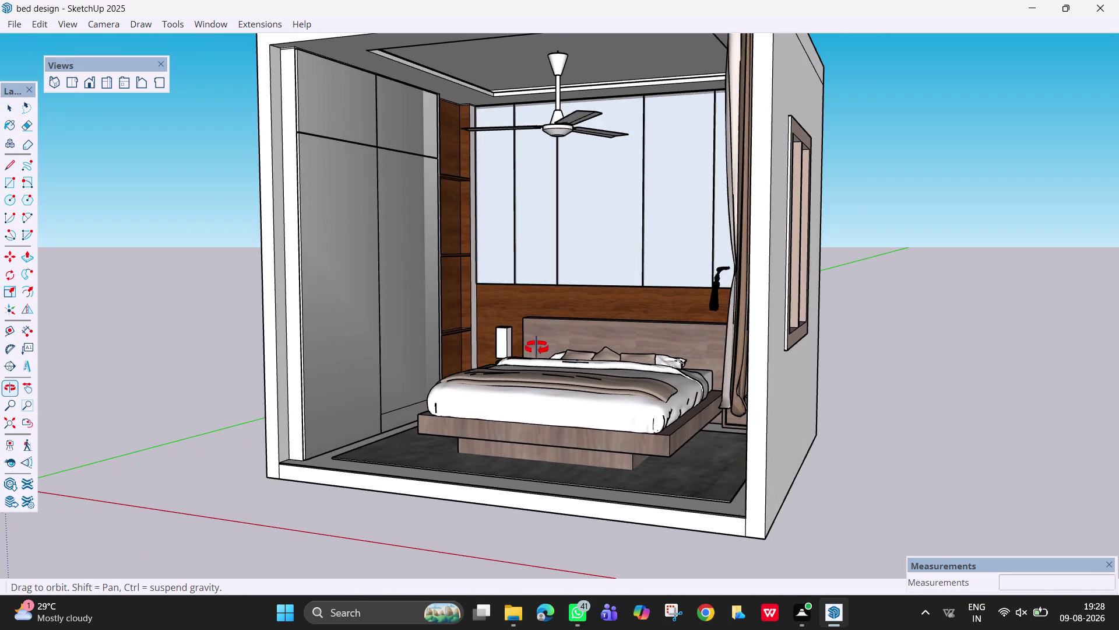
middle_drag(537, 348, 433, 356)
middle_drag(530, 380, 761, 398)
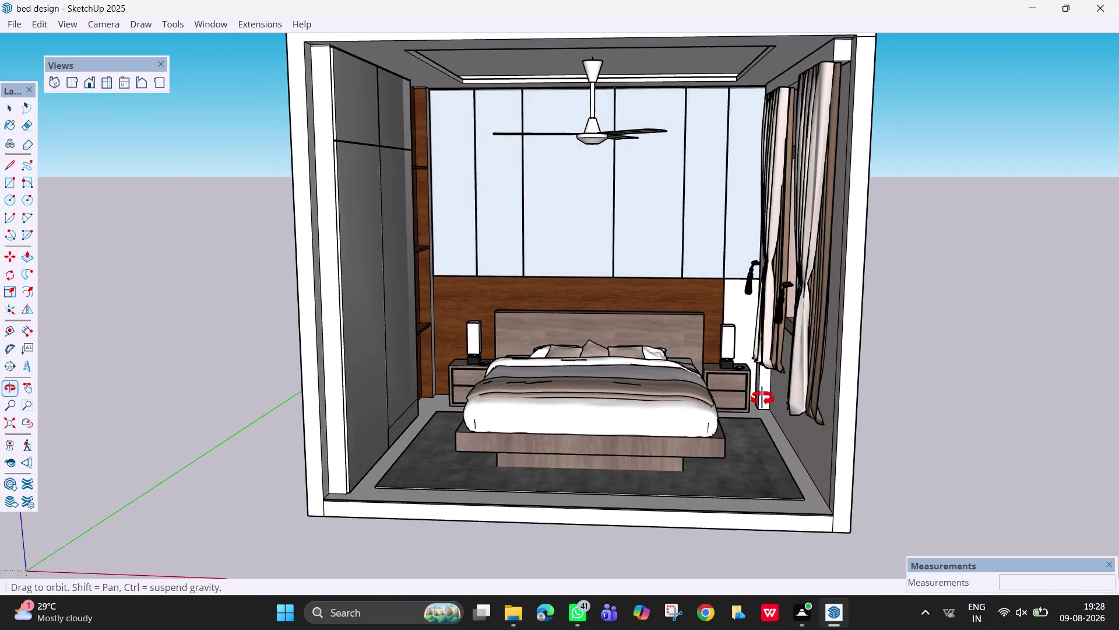
middle_drag(761, 398, 770, 399)
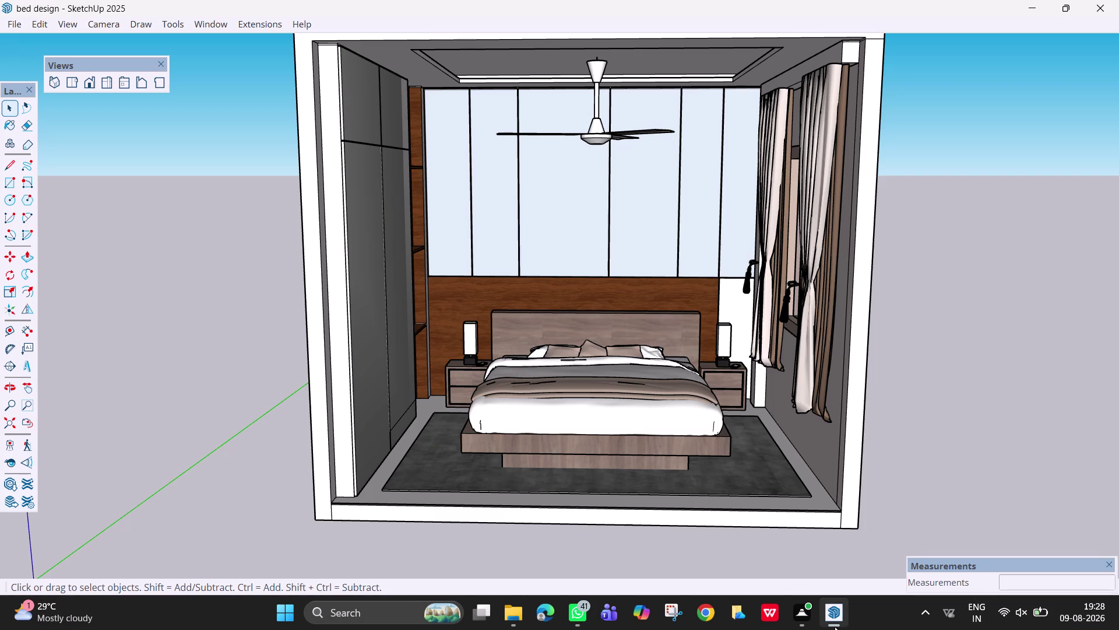
click(830, 534)
middle_drag(588, 368, 595, 344)
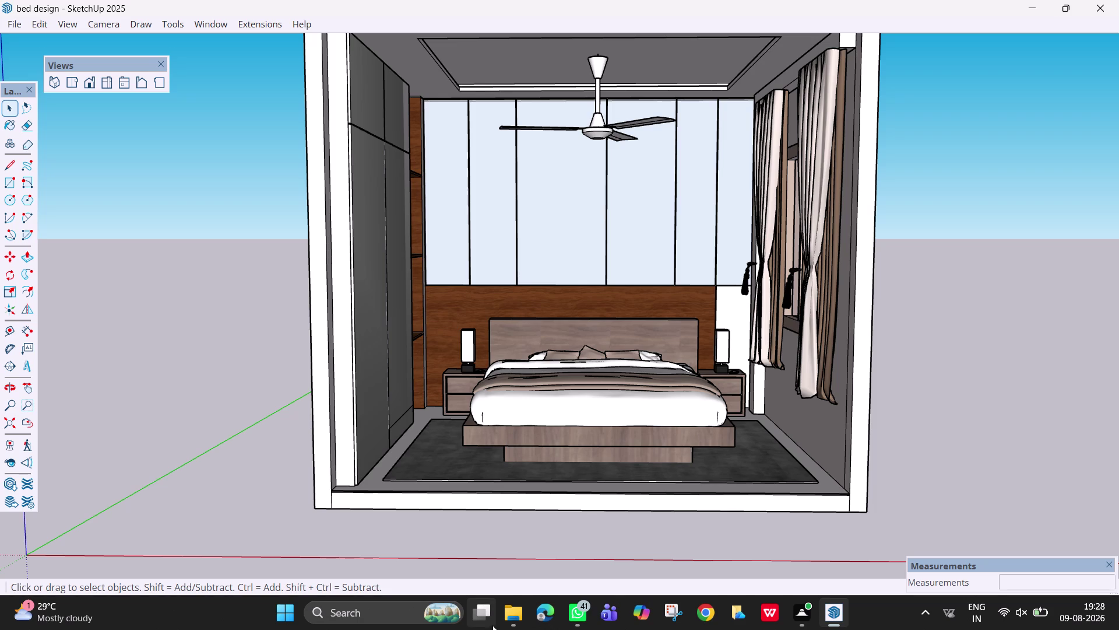
click(509, 612)
click(690, 537)
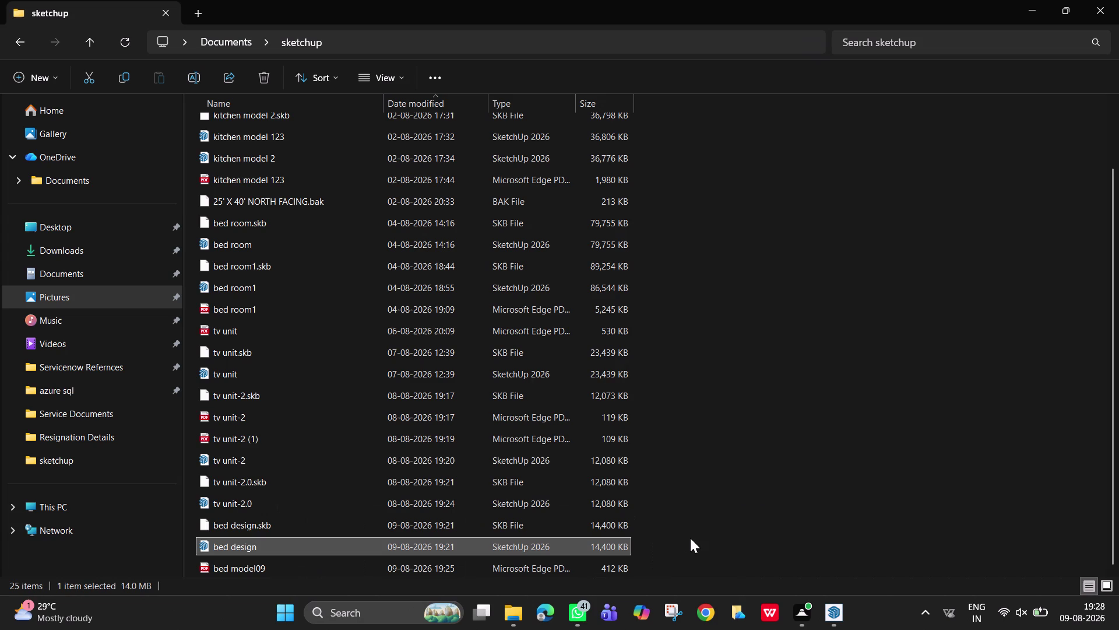
click(381, 545)
click(379, 545)
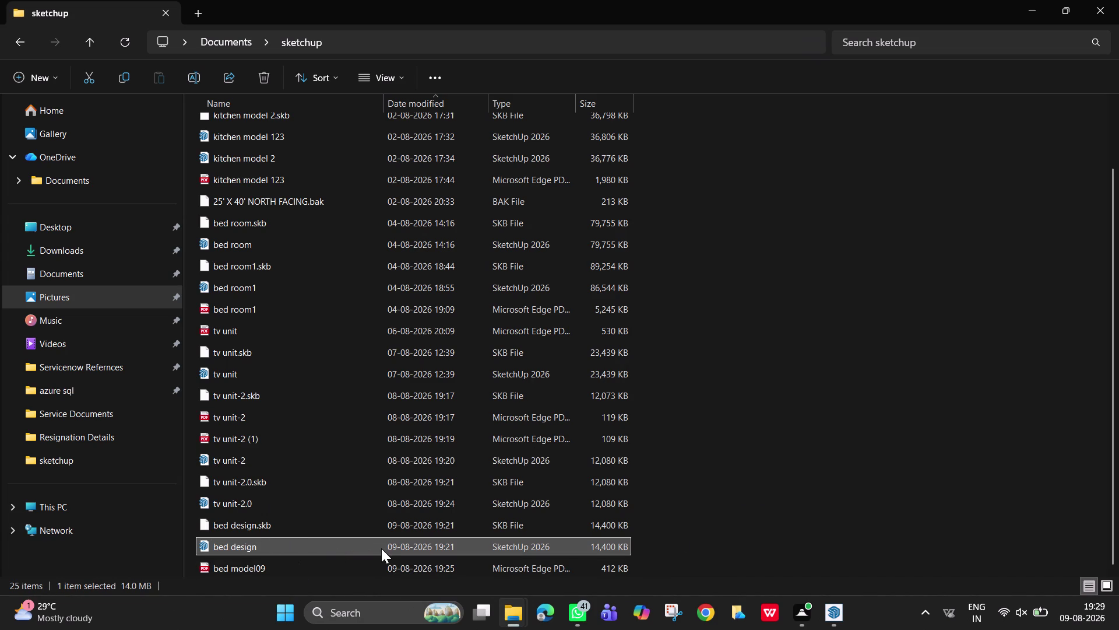
click(381, 548)
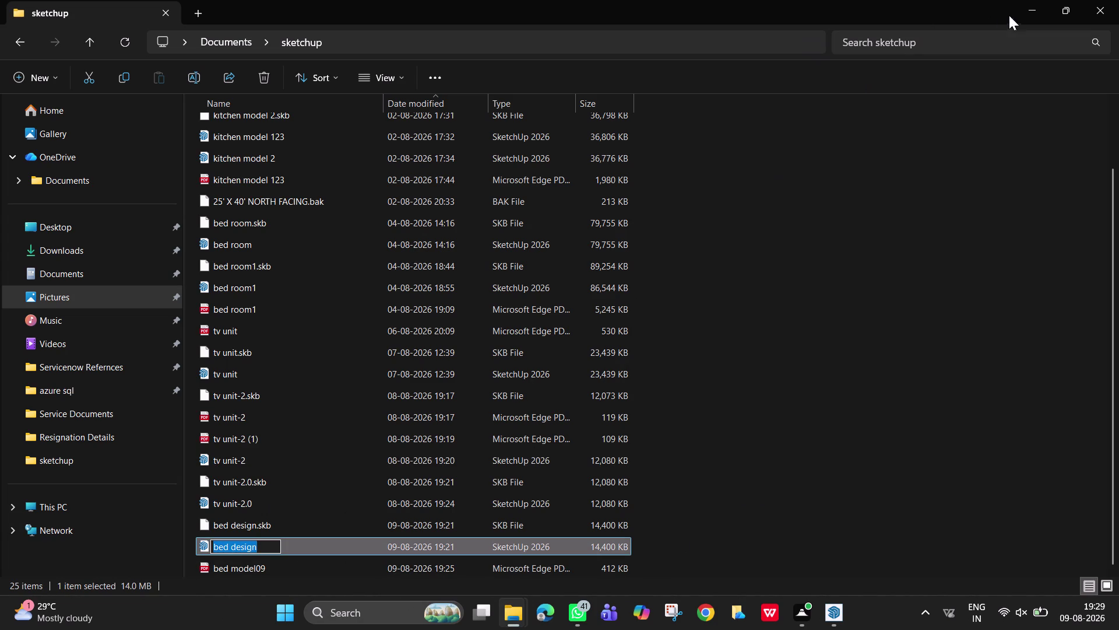
click(1031, 1)
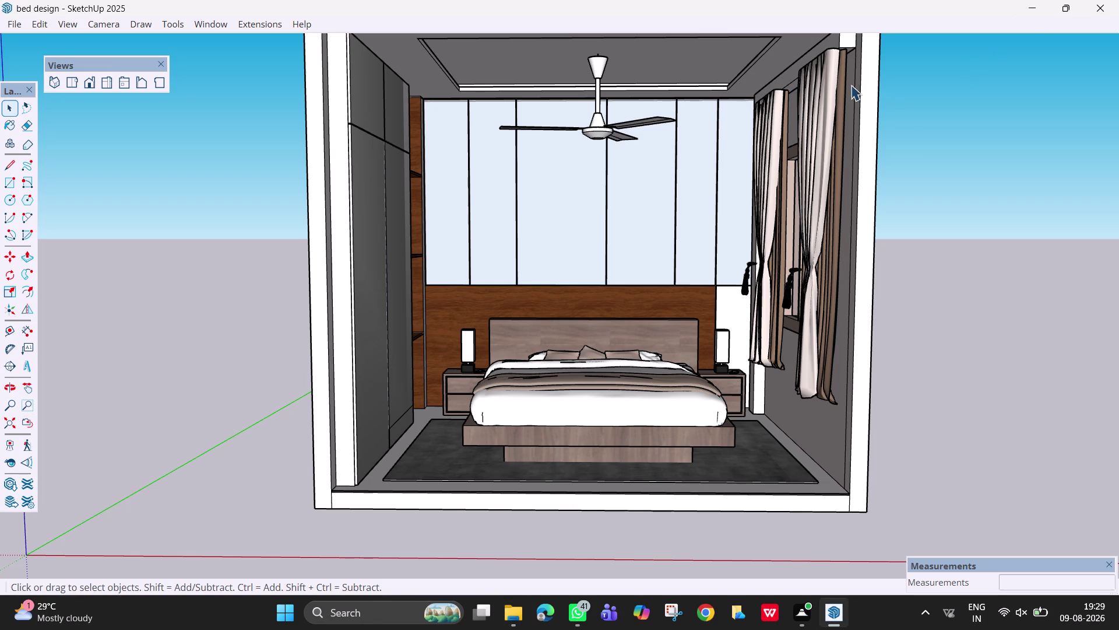
click(501, 628)
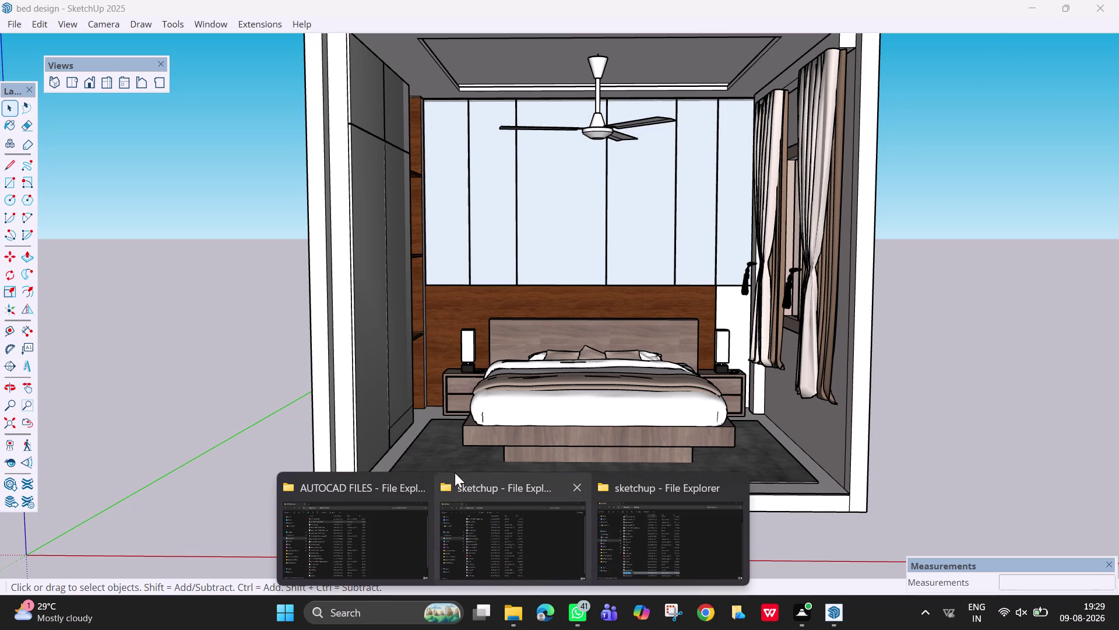
click(671, 538)
click(22, 34)
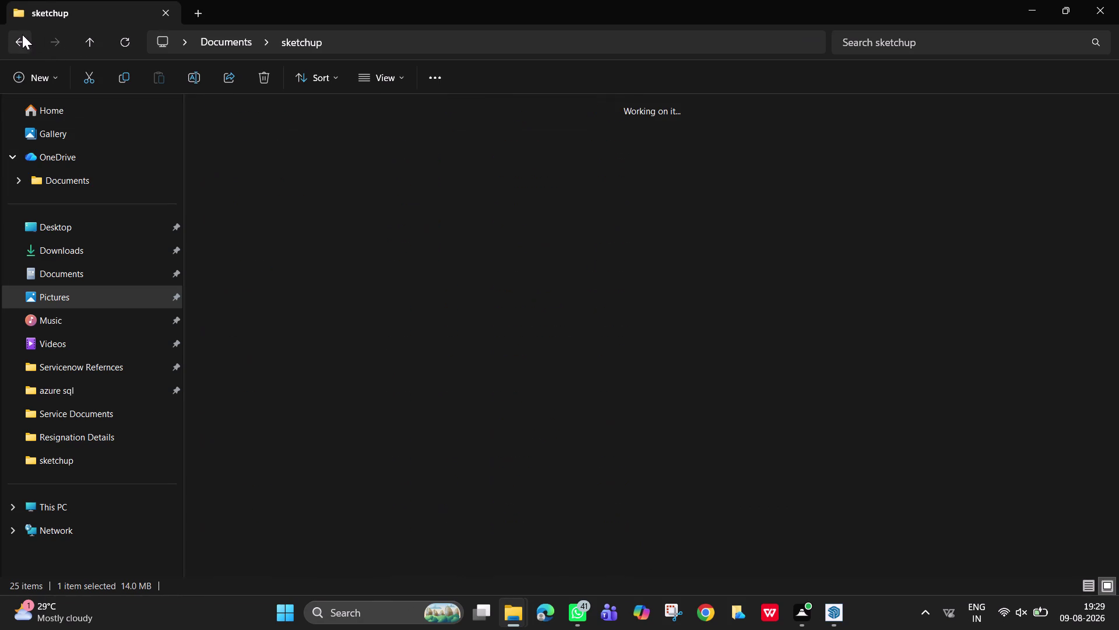
Copy bed design 09 from Documents and paste it into the sketchup folder, making 26 items.
click(738, 267)
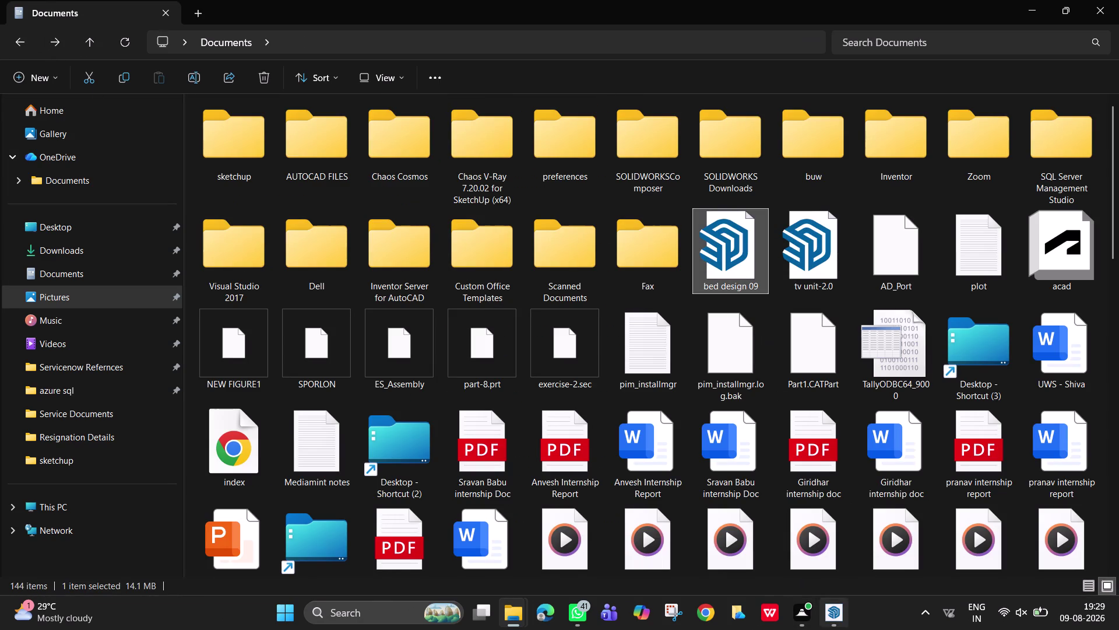
right_click(748, 264)
click(812, 118)
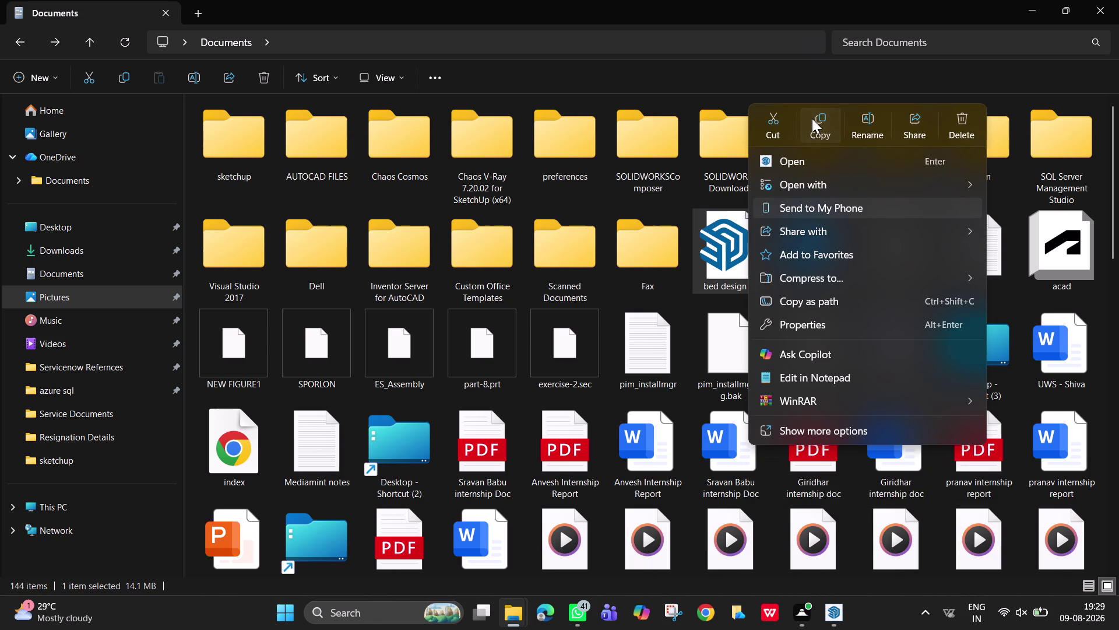
double_click(265, 140)
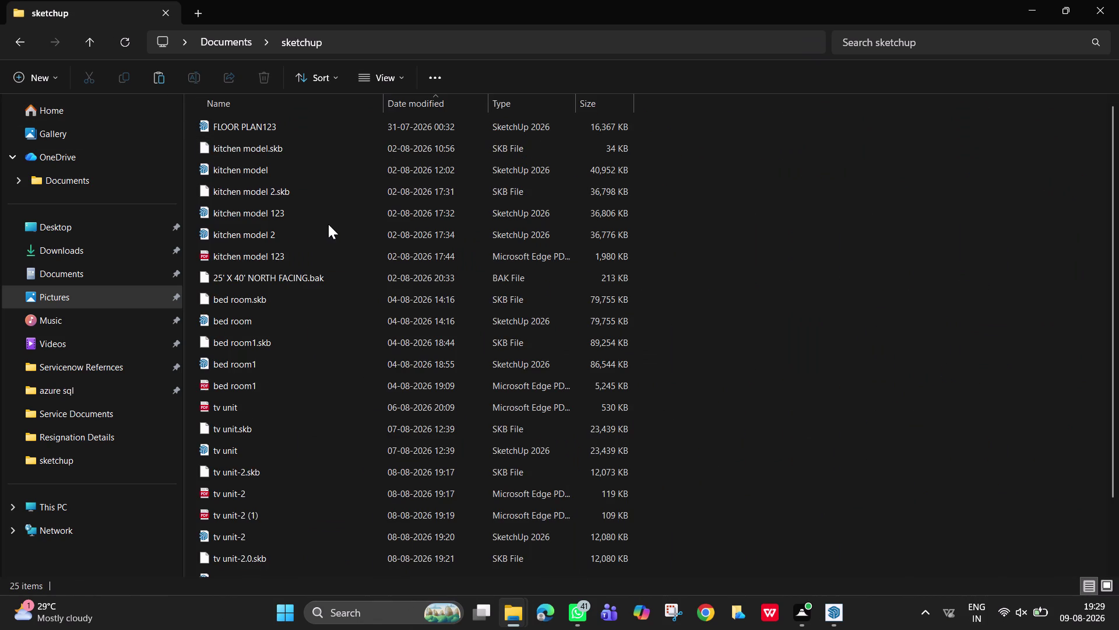
key(ctrl+v)
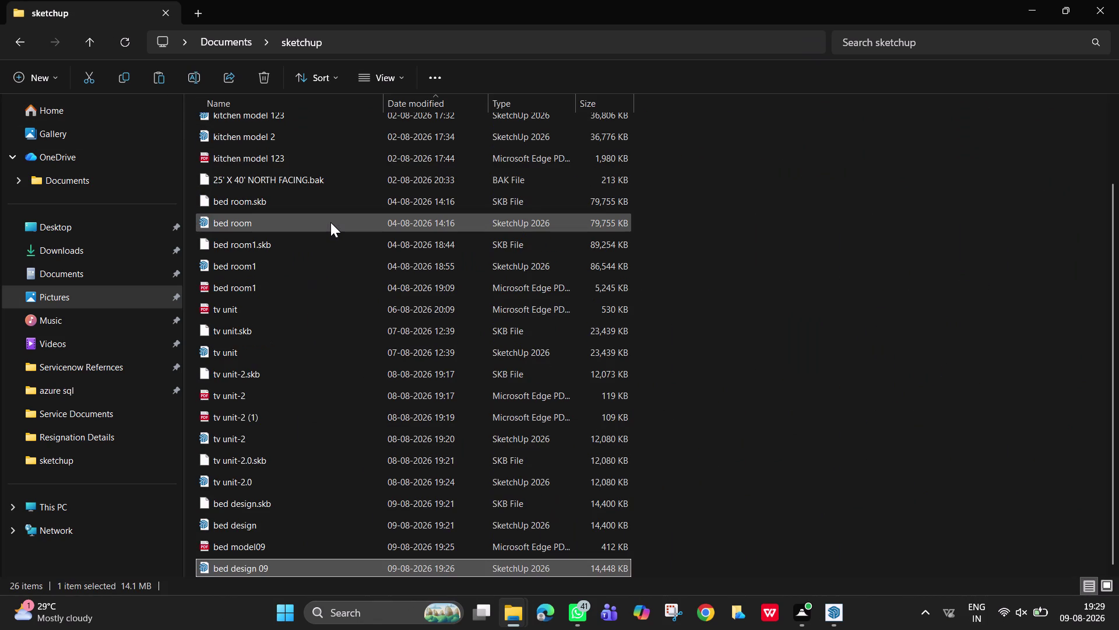
key(Escape)
click(774, 398)
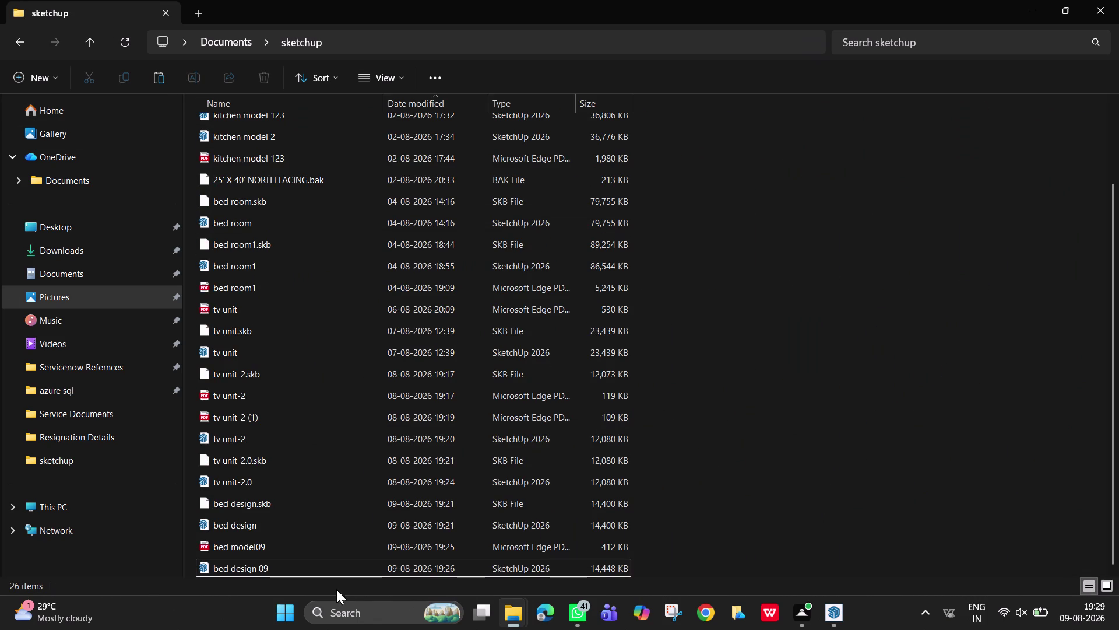